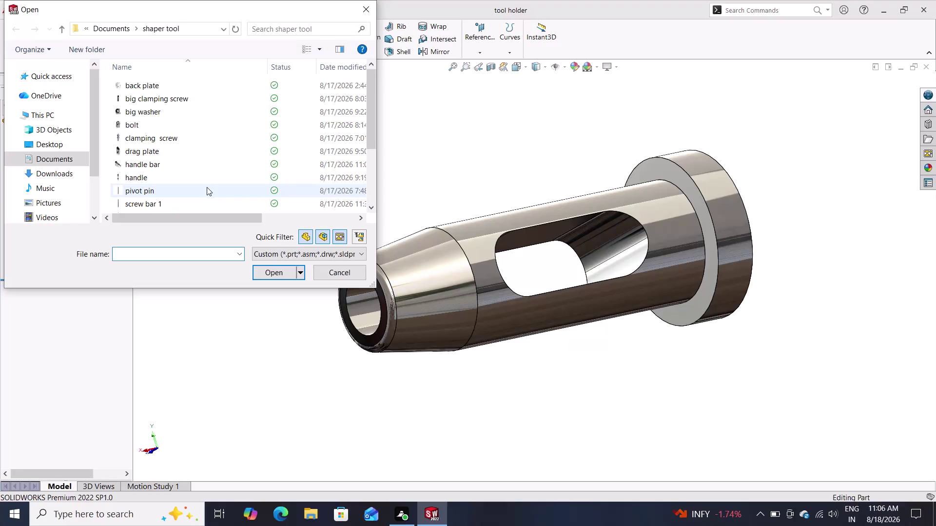
Find 'back plate' in the shaper tool folder and open it.
scroll(down, 3)
scroll(down, 3)
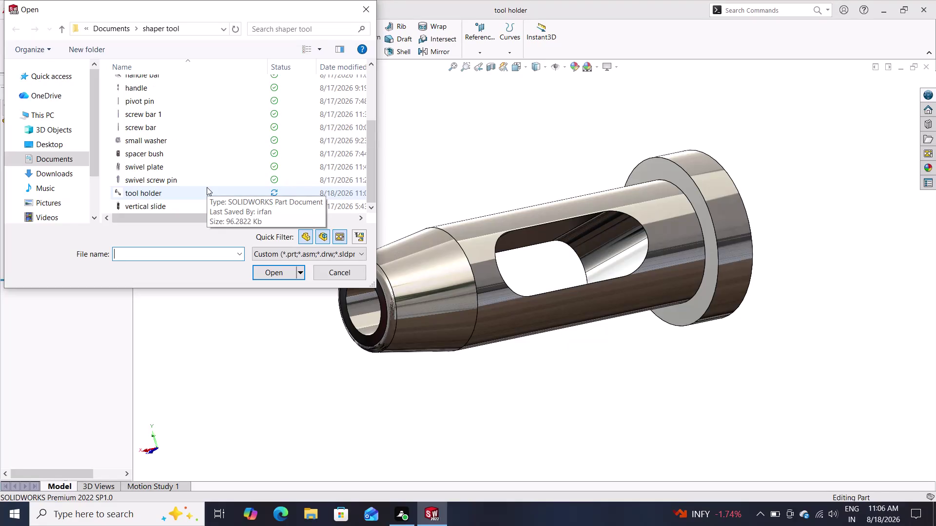
scroll(up, 3)
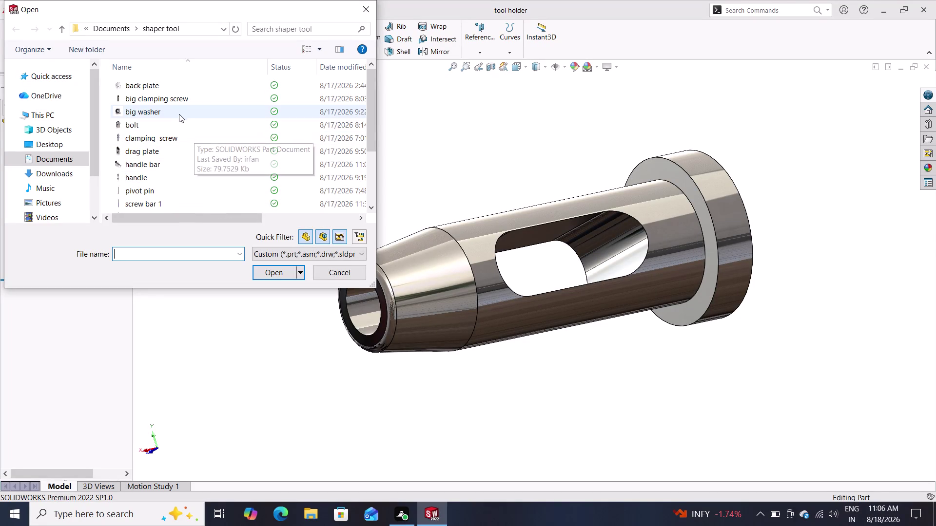
click(171, 87)
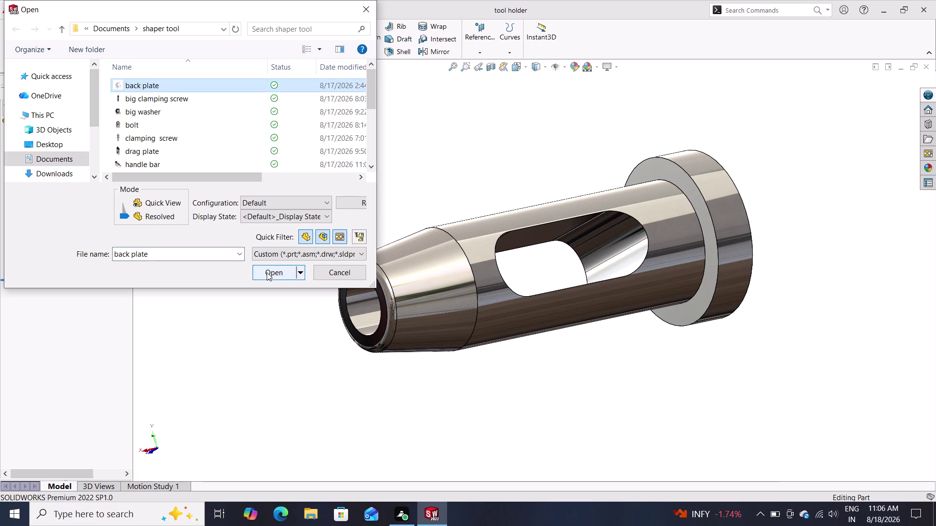
click(268, 272)
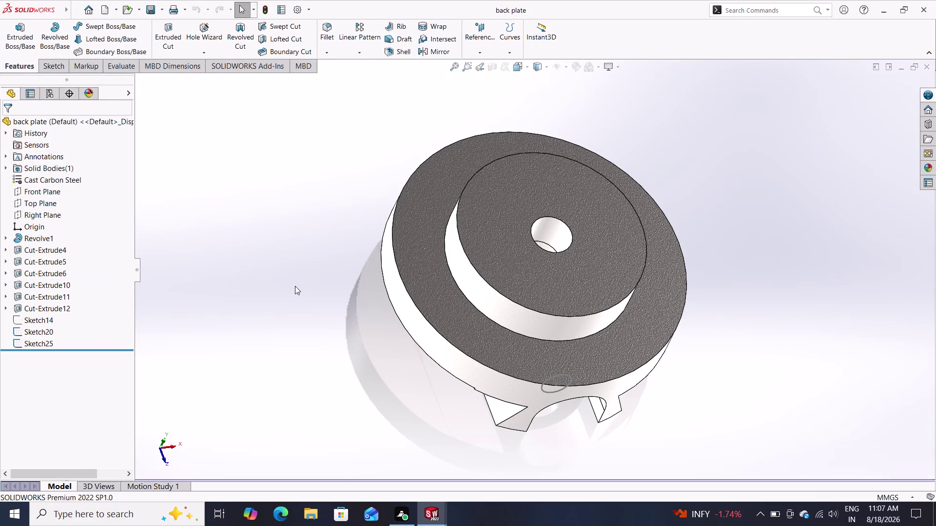
Orbit around the back plate and select Cut-Extrude5's arched face around the hole.
middle_drag(402, 342, 283, 234)
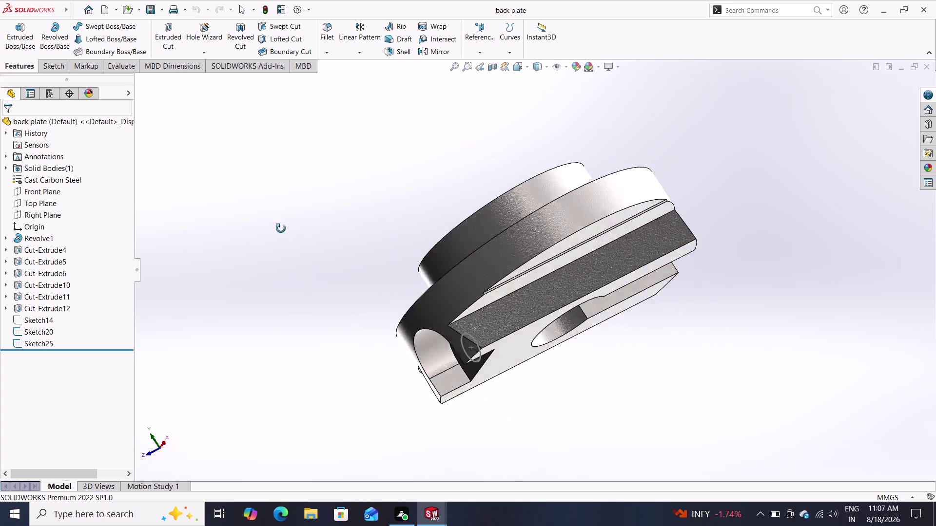
middle_drag(282, 234, 327, 172)
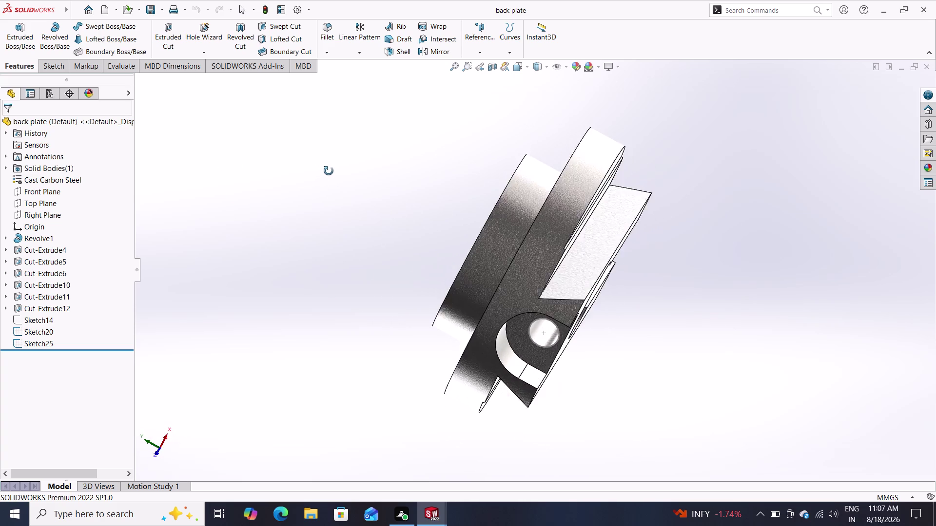
middle_drag(327, 171, 317, 105)
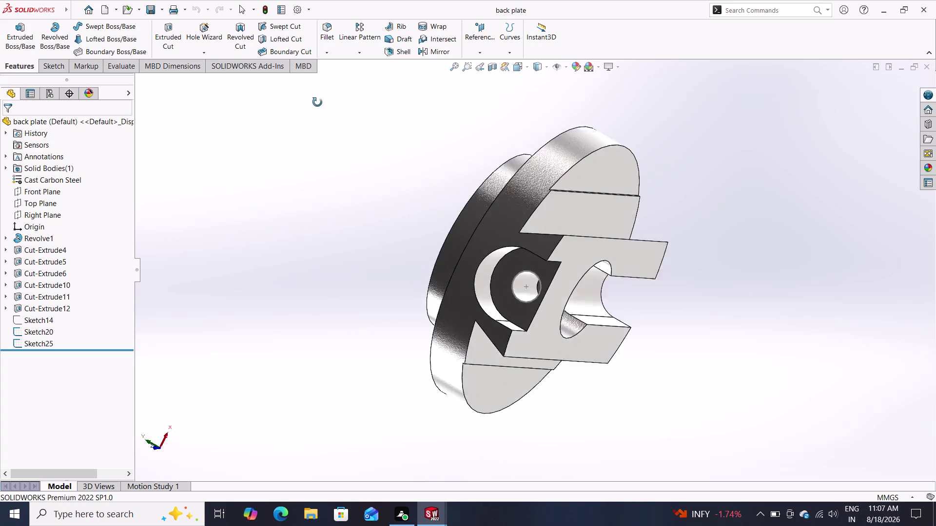
middle_drag(318, 104, 368, 194)
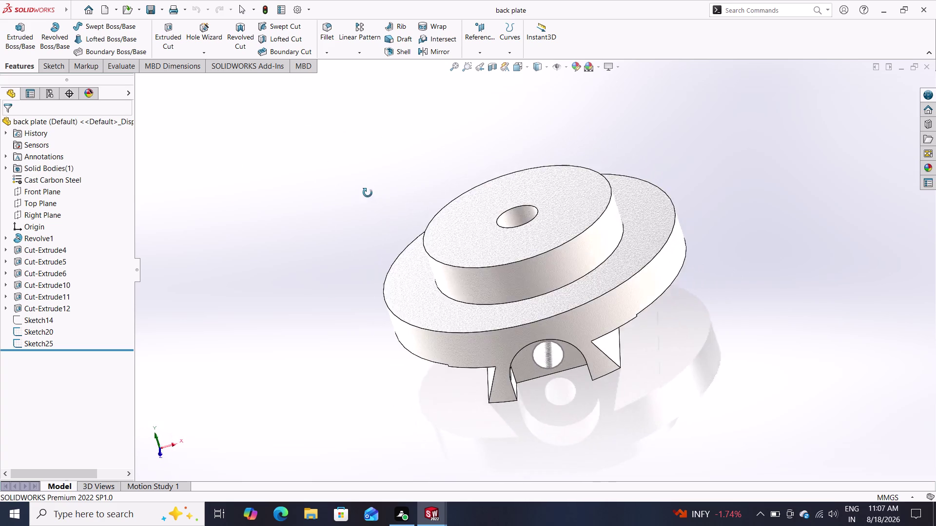
middle_drag(369, 194, 360, 116)
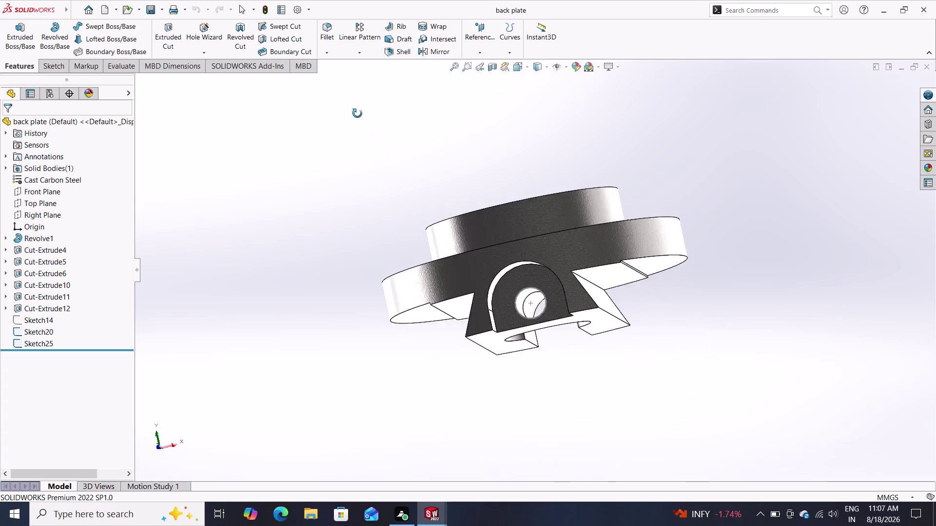
middle_drag(360, 116, 373, 126)
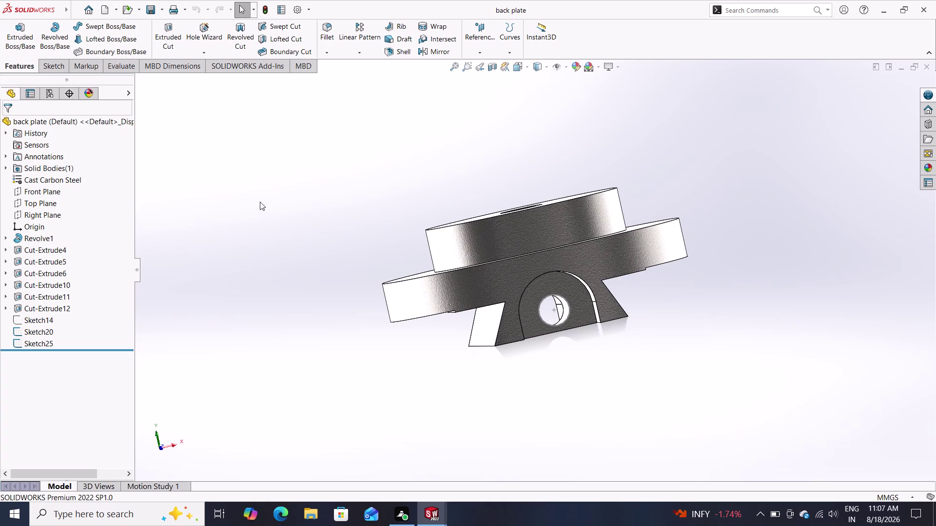
click(533, 325)
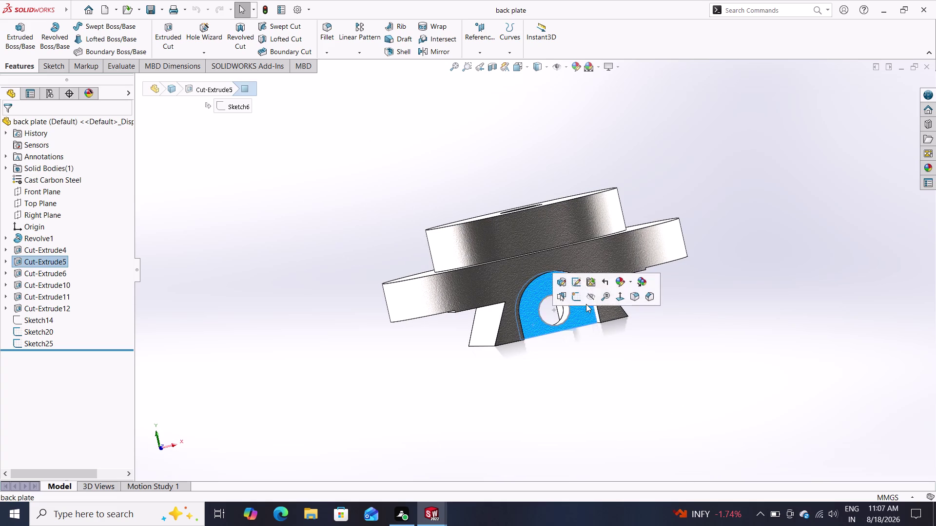
Sketch on the arched face, converting the arch outline and hole circle edges into it.
click(581, 298)
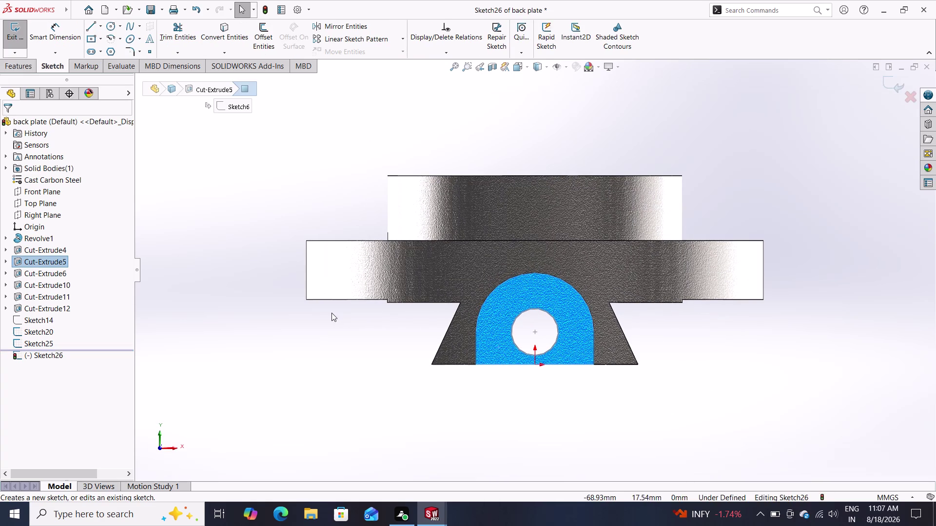
click(224, 35)
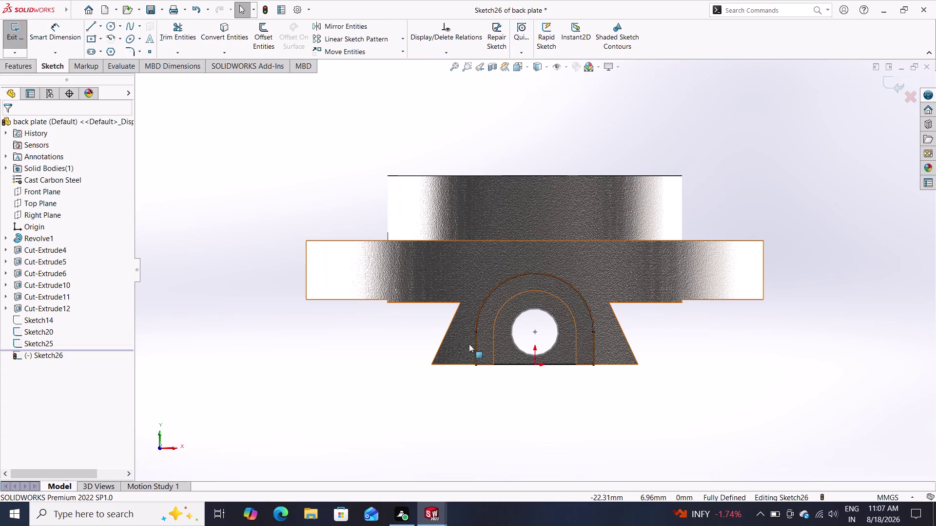
click(556, 321)
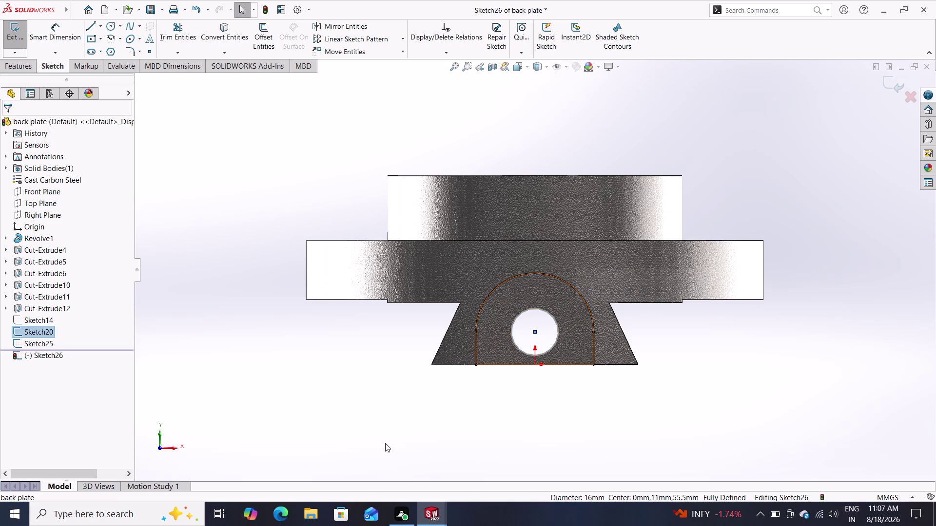
click(223, 26)
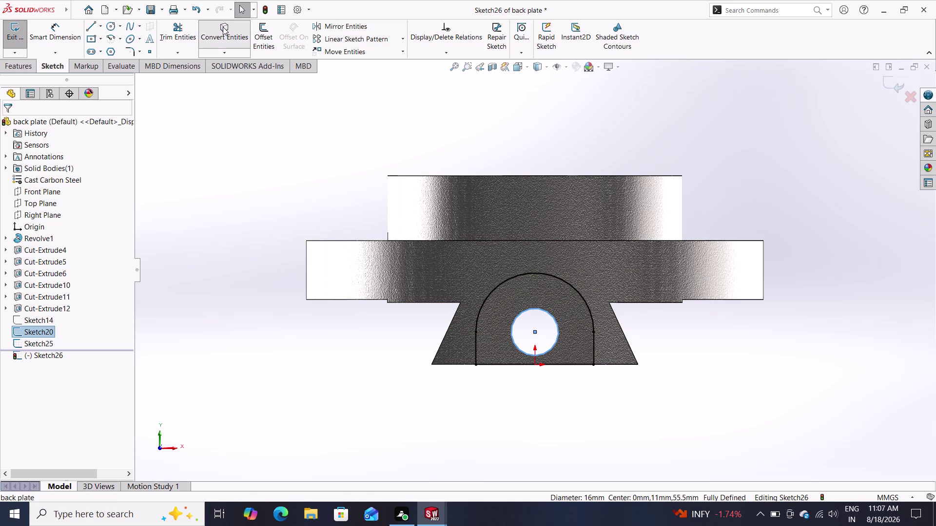
click(226, 55)
click(228, 60)
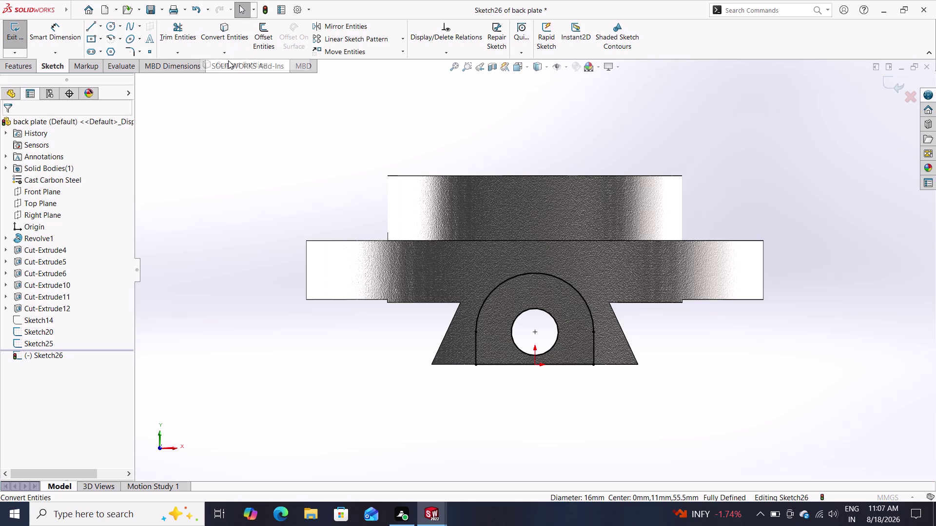
click(514, 318)
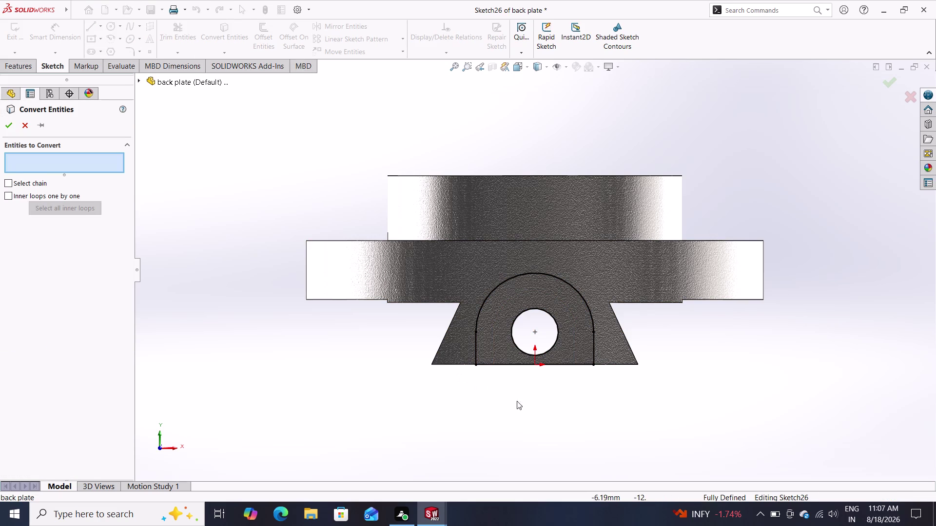
click(4, 124)
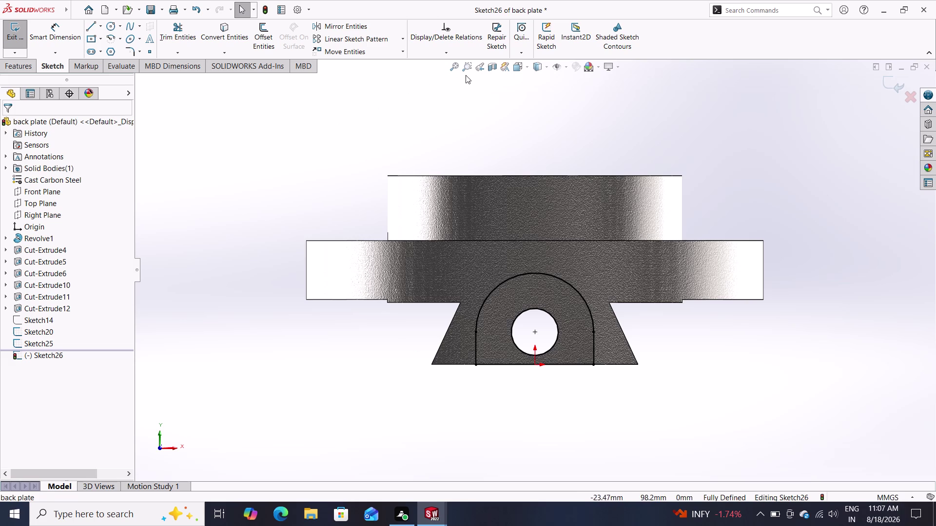
click(5, 66)
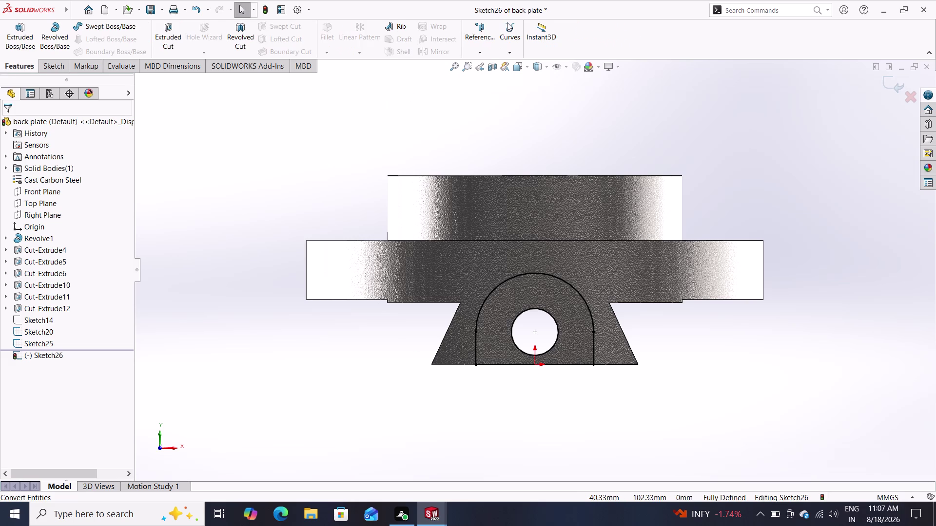
click(512, 53)
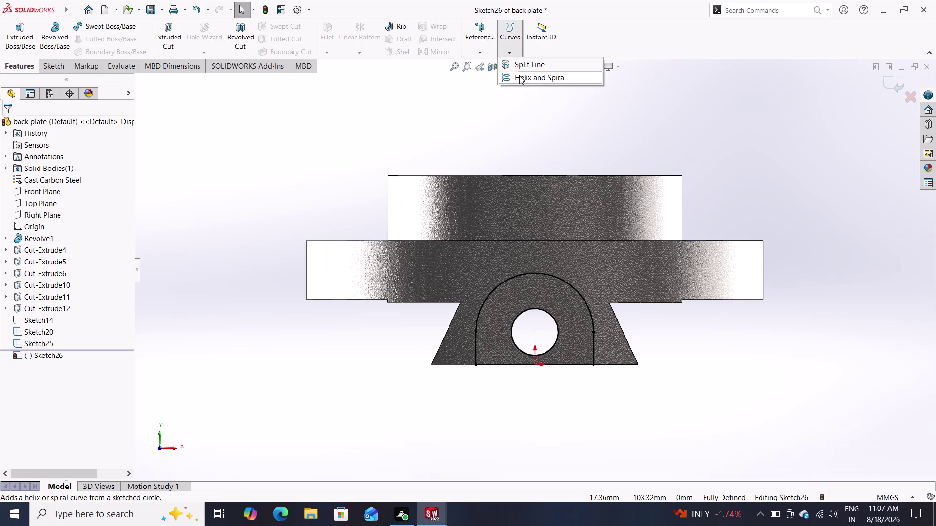
click(520, 84)
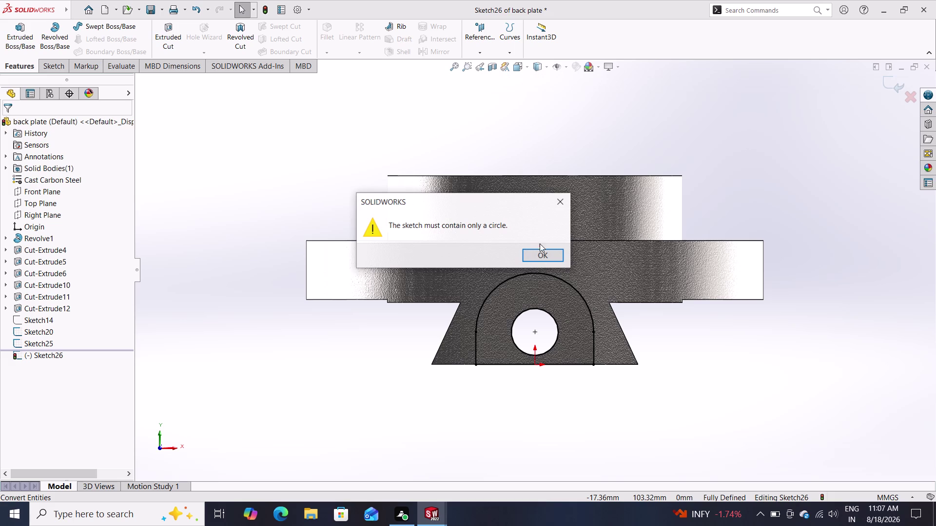
click(538, 254)
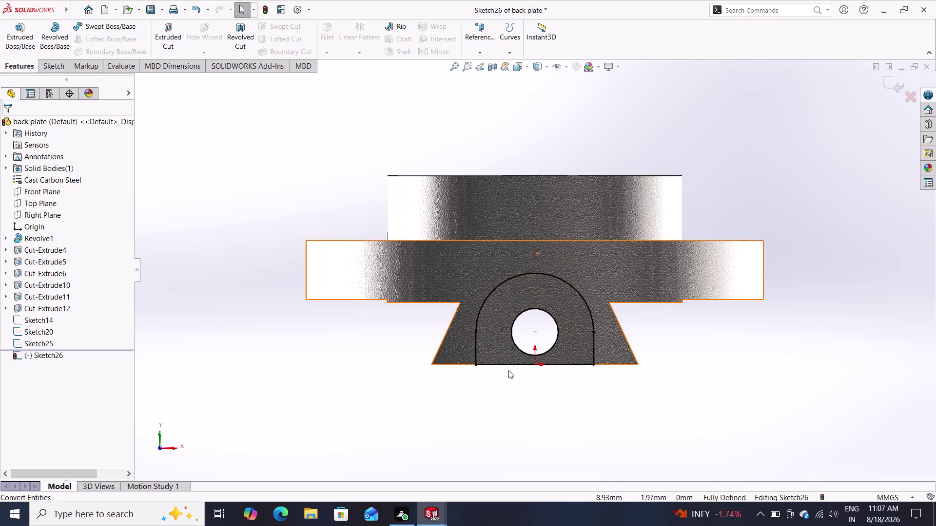
click(476, 355)
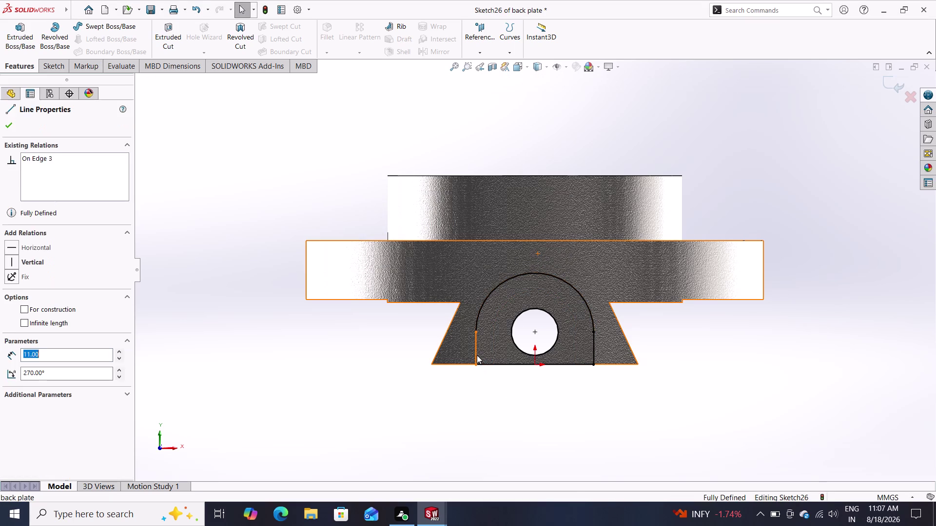
Try deleting the arch curve and side lines from Sketch26, then zoom the plate to fit.
key(Delete)
click(475, 318)
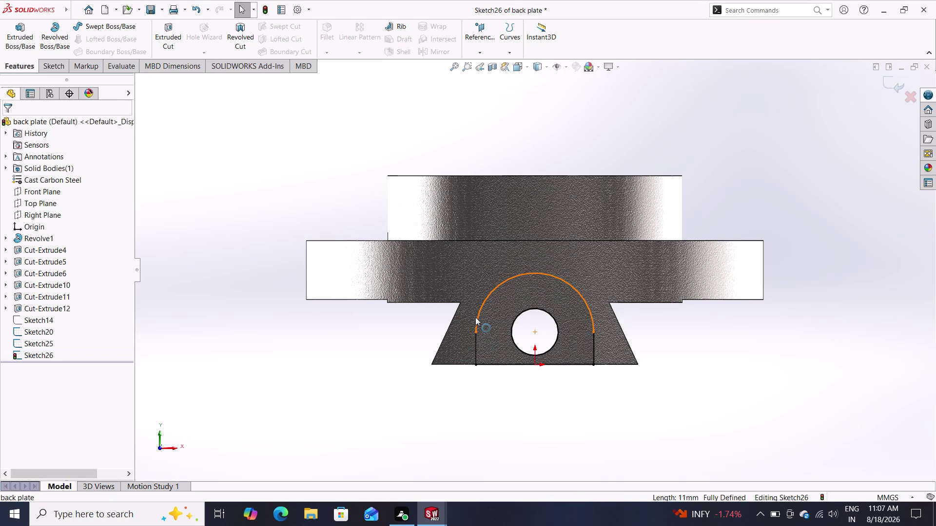
key(Delete)
click(477, 344)
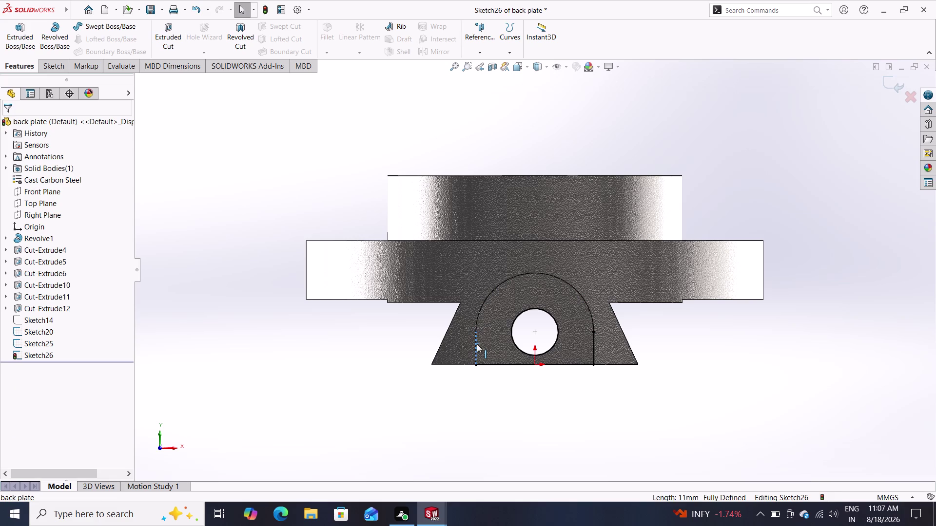
key(Delete)
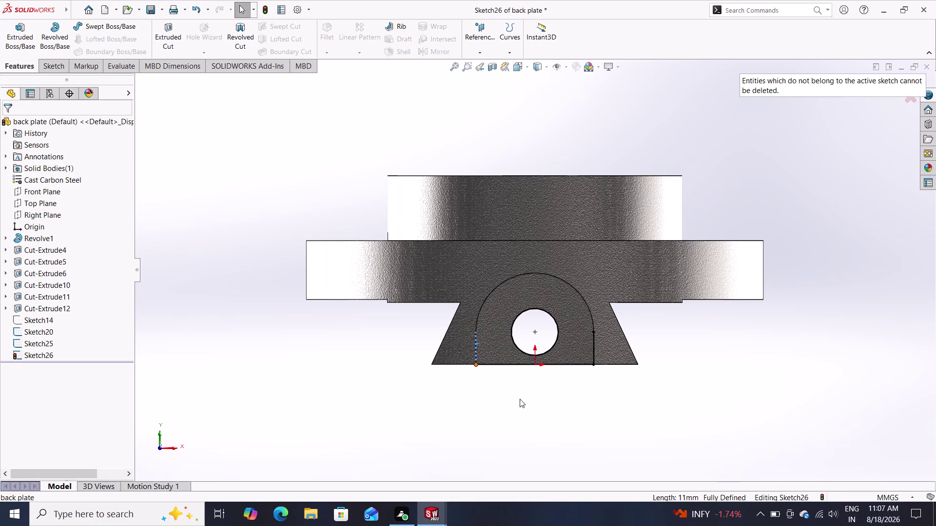
click(521, 399)
key(Escape)
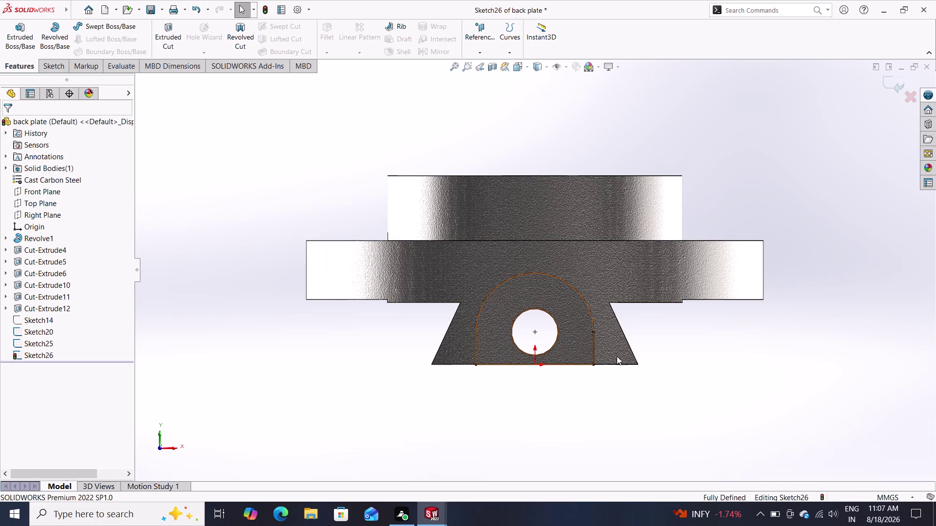
click(592, 348)
key(Delete)
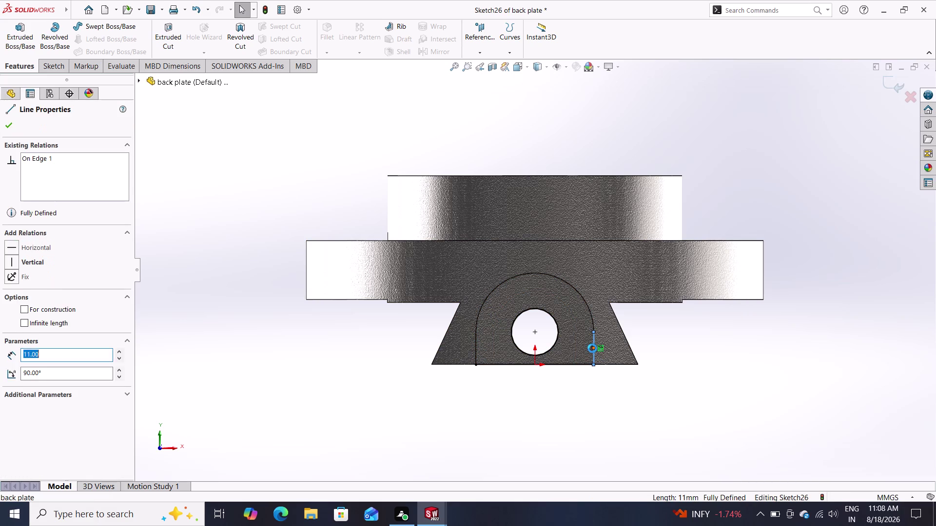
click(509, 363)
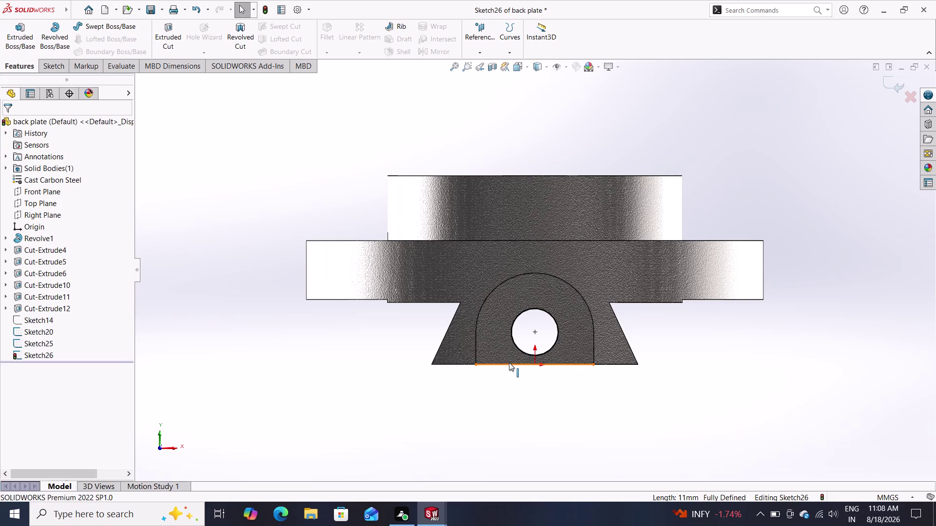
key(Delete)
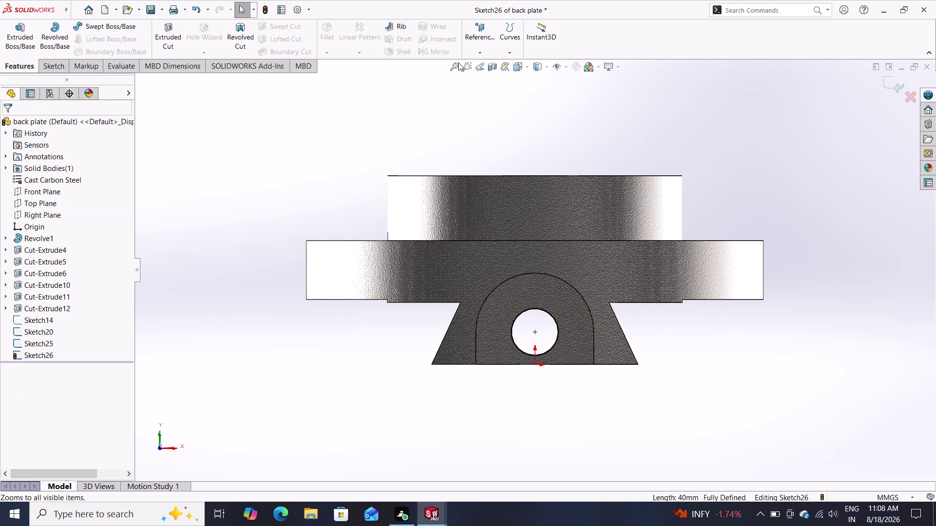
click(476, 55)
Start a helix on Sketch26's circle, defined by height and pitch.
click(504, 53)
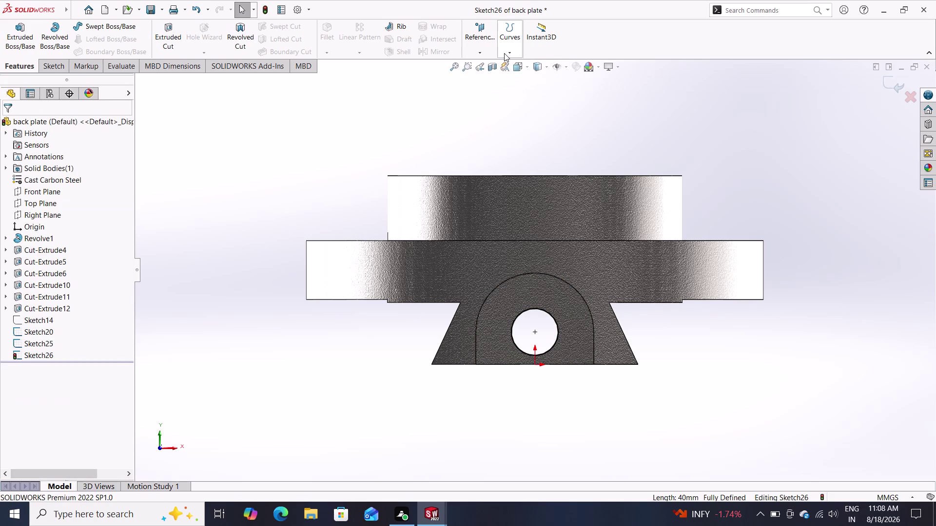
click(505, 53)
click(510, 76)
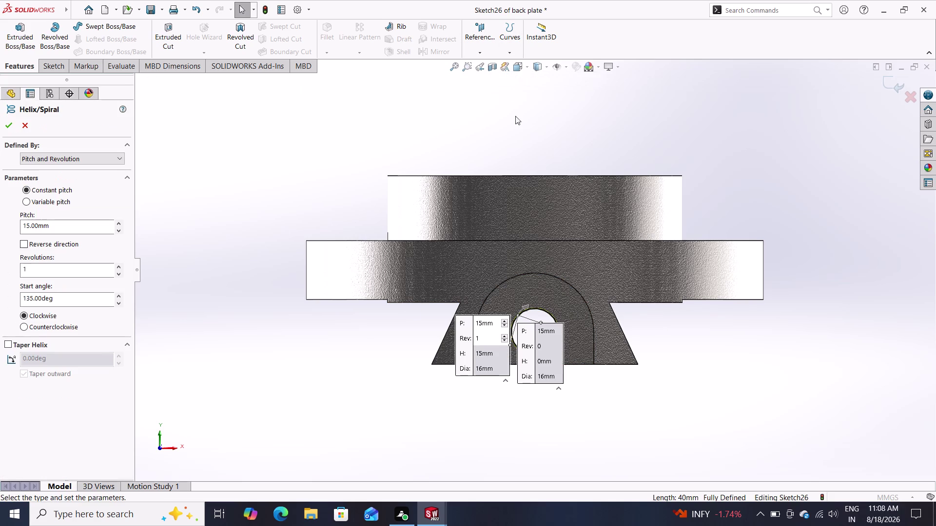
middle_drag(651, 392, 571, 348)
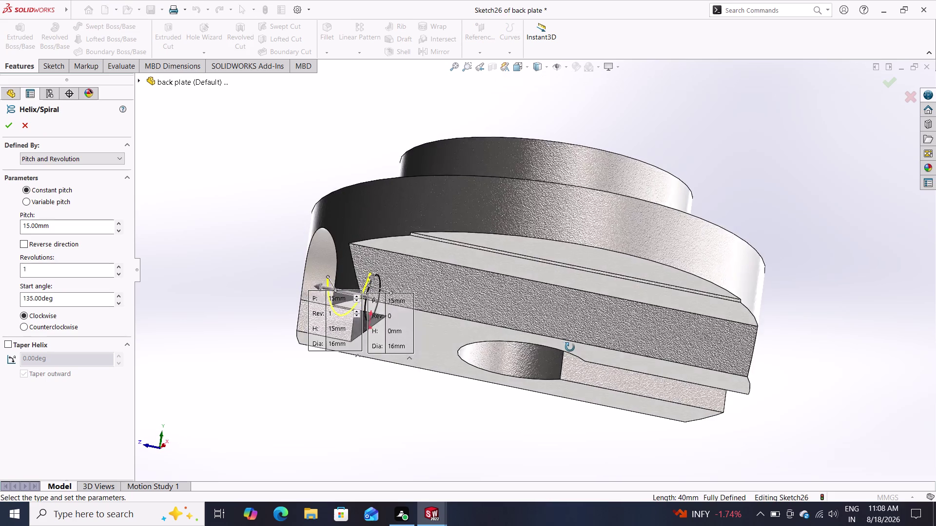
middle_drag(570, 347, 595, 359)
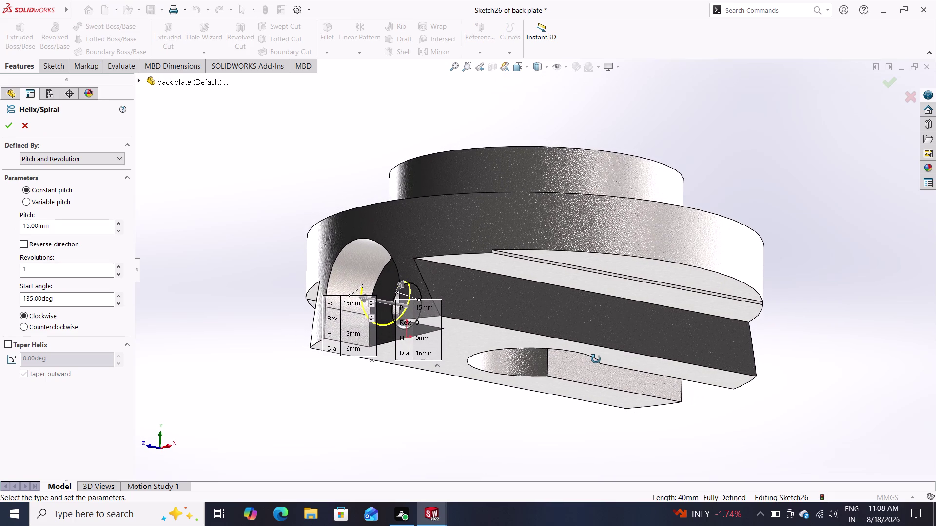
middle_drag(595, 359, 602, 390)
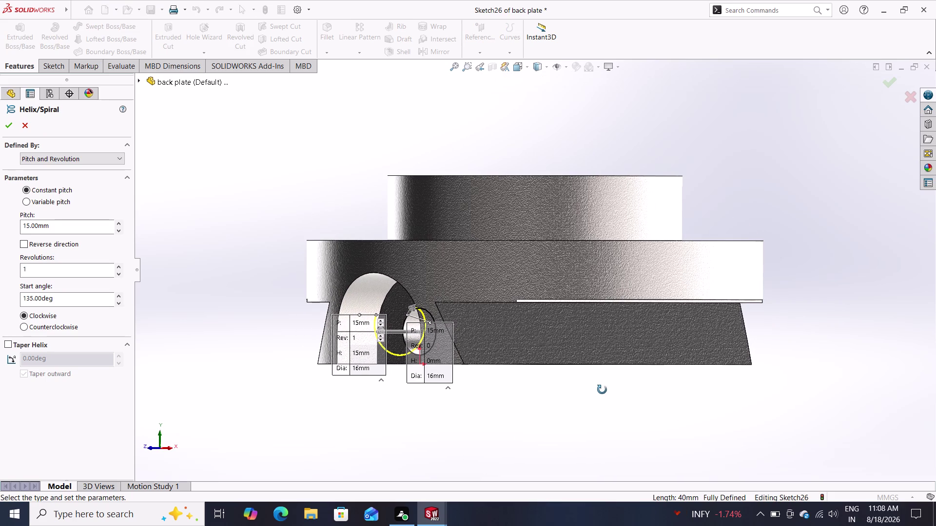
middle_drag(602, 389, 589, 385)
click(65, 156)
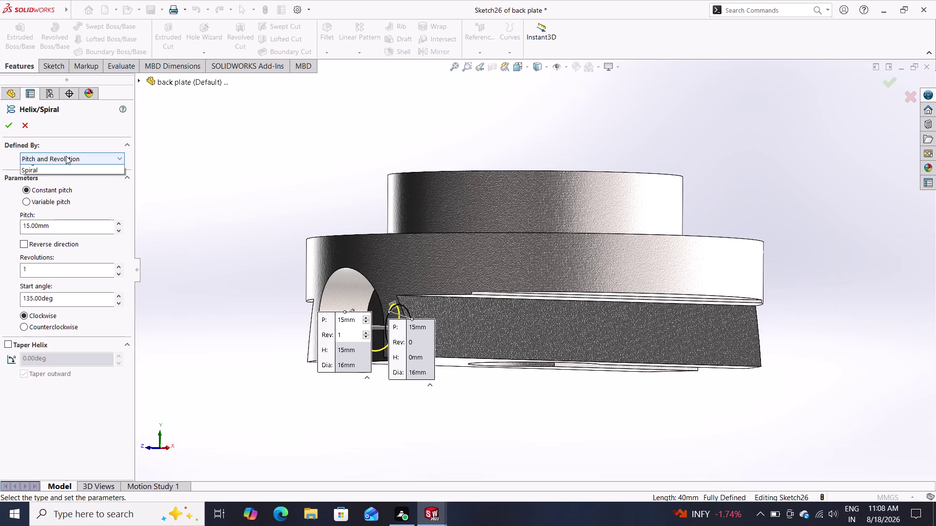
click(61, 183)
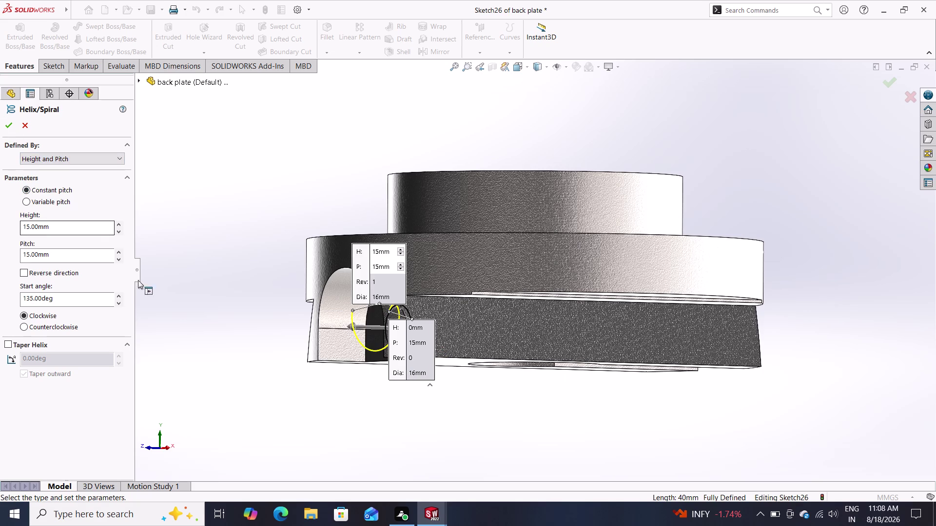
Drag the helix handle to reverse the helix so it runs into the slot.
middle_drag(153, 290, 129, 250)
middle_drag(193, 312, 183, 268)
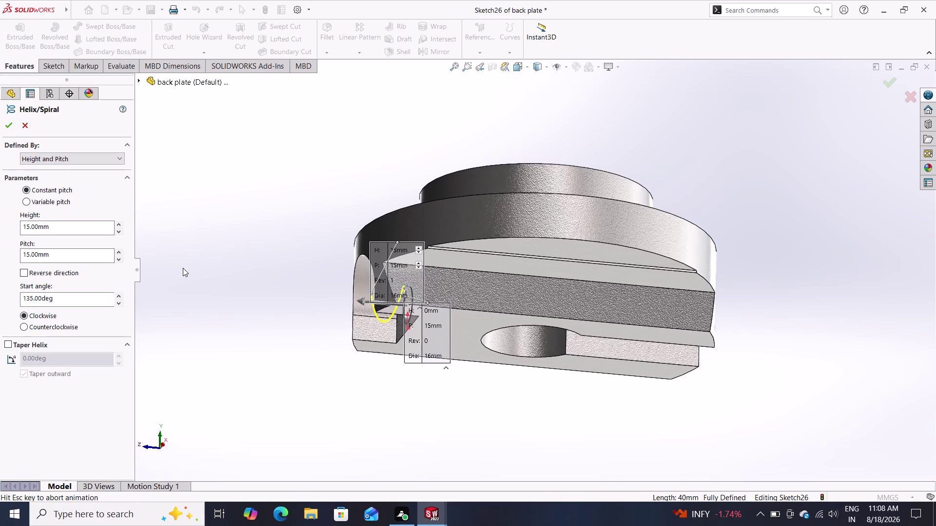
middle_drag(183, 268, 182, 269)
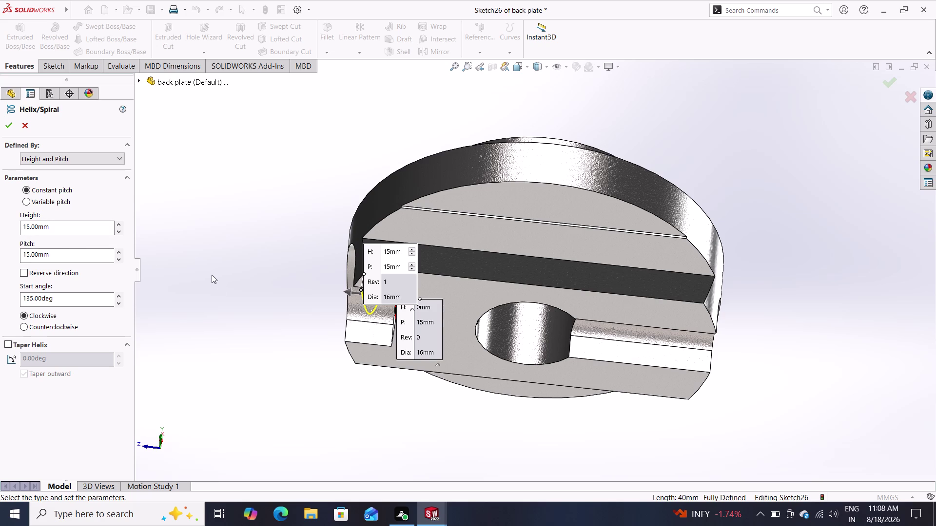
middle_drag(222, 285, 293, 324)
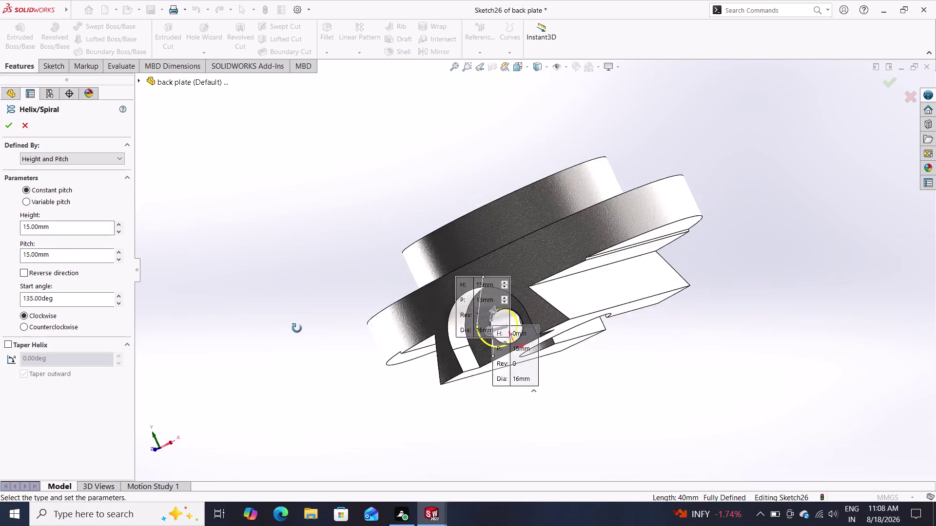
middle_drag(293, 324, 252, 316)
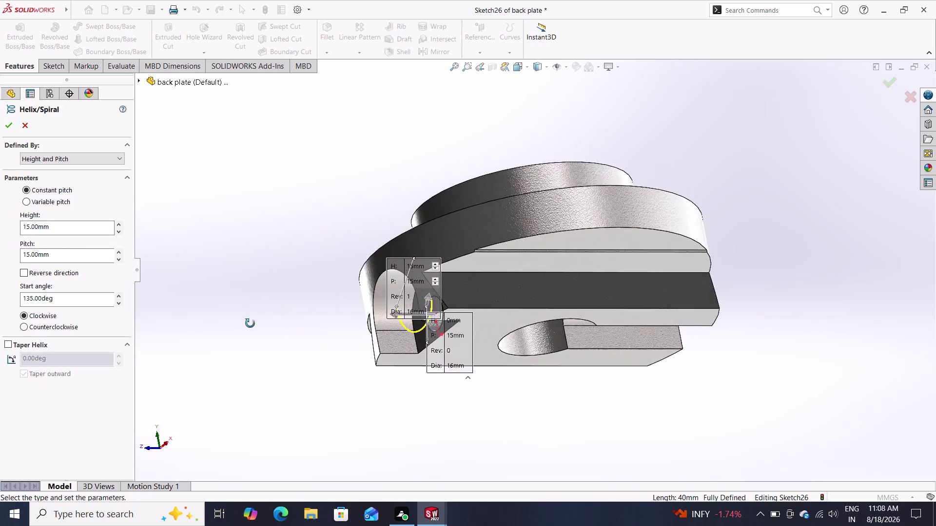
middle_drag(252, 315, 343, 335)
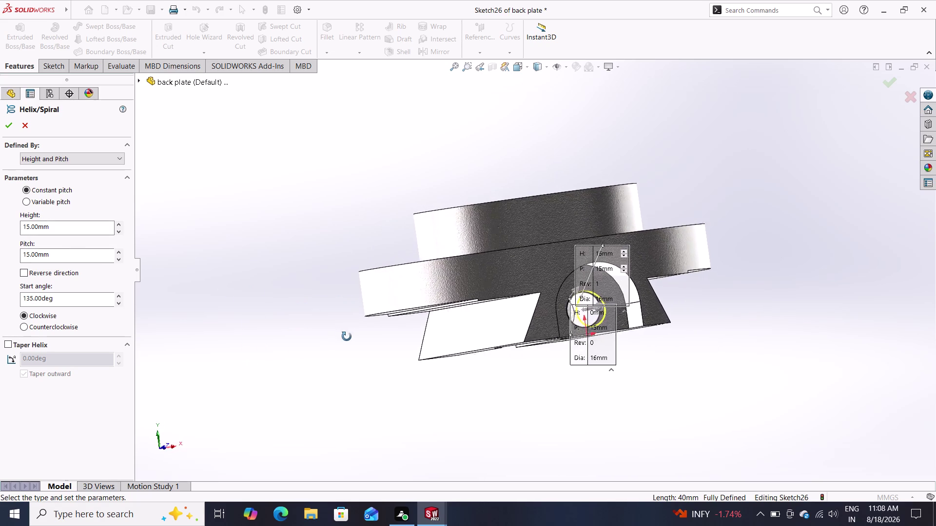
middle_drag(343, 335, 299, 359)
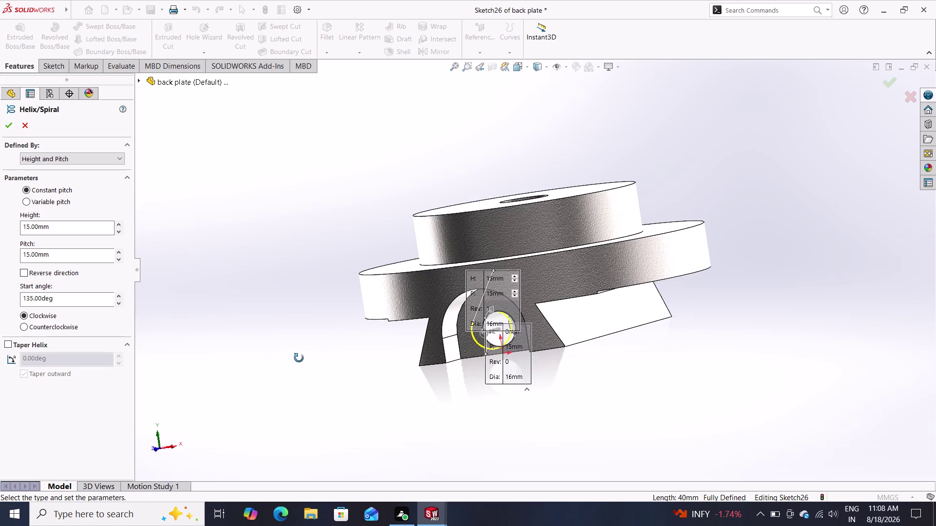
middle_drag(298, 359, 299, 358)
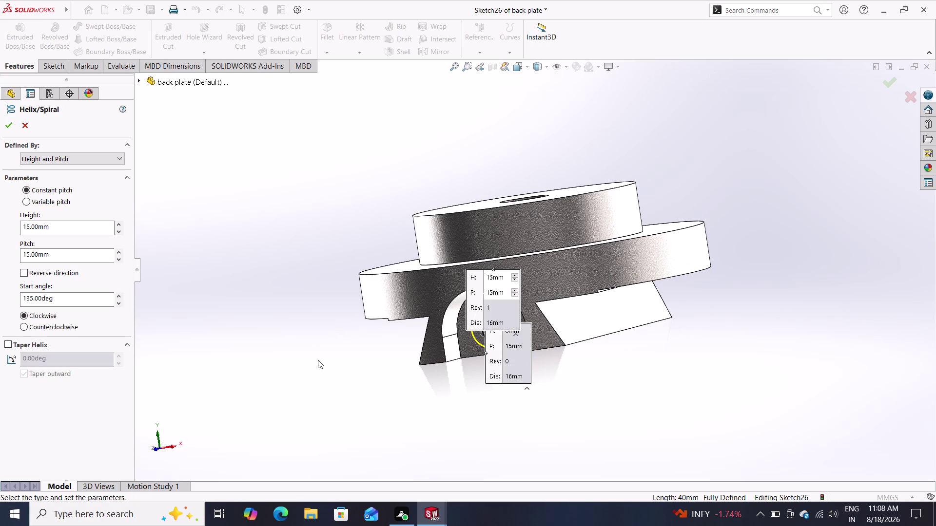
middle_drag(395, 385, 337, 373)
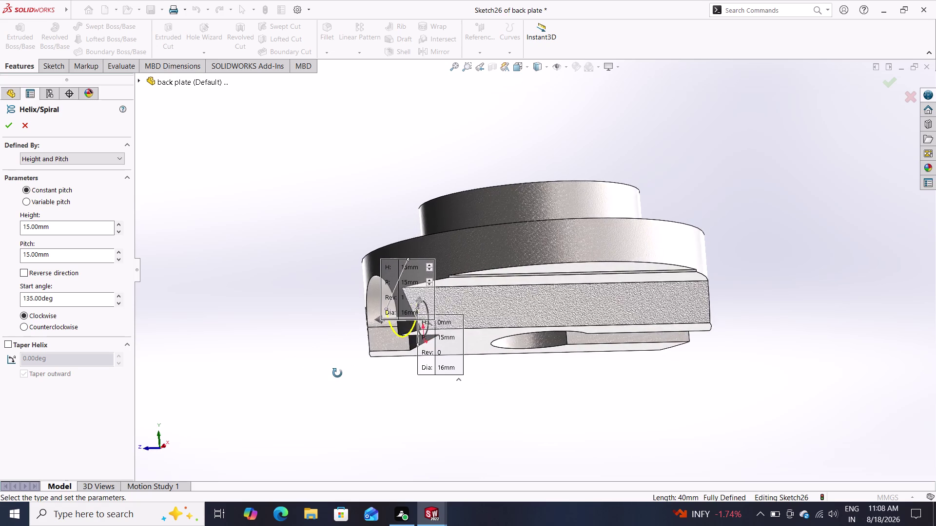
middle_drag(338, 373, 339, 374)
click(378, 323)
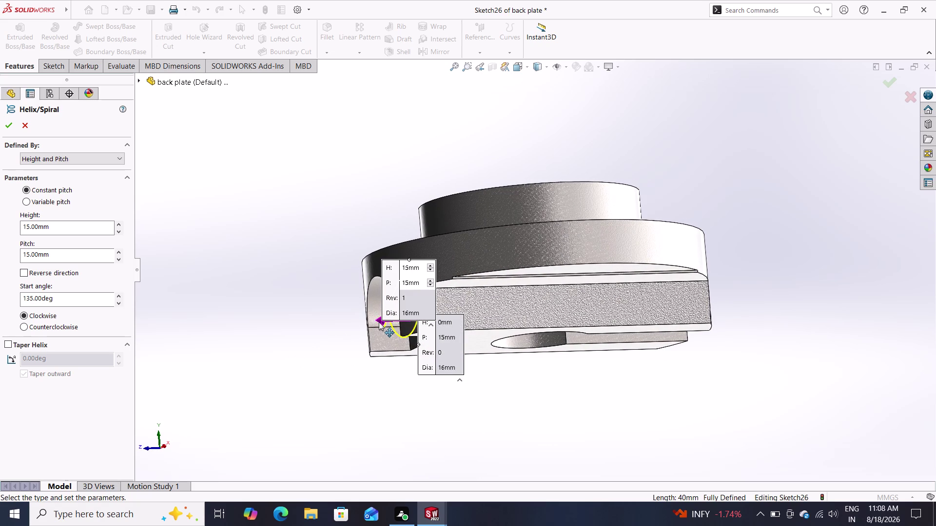
click(367, 322)
drag(367, 322, 443, 332)
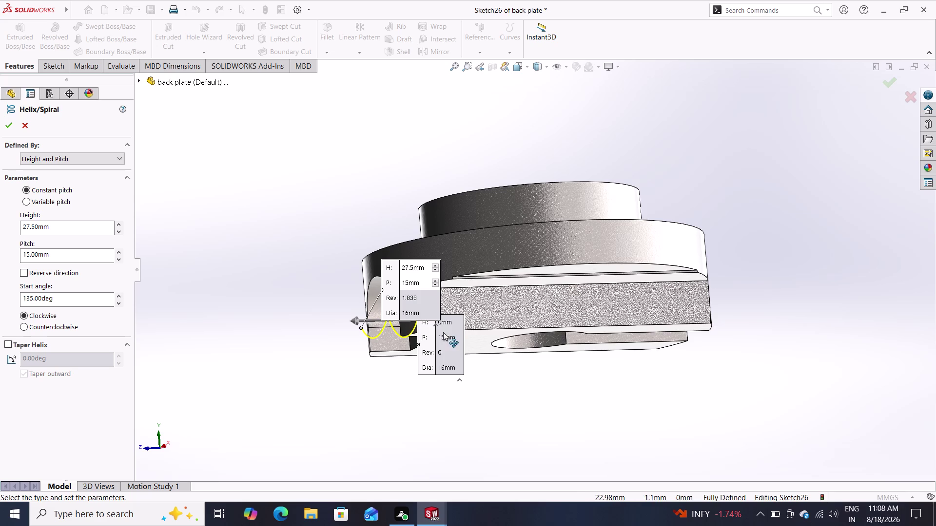
drag(443, 333, 419, 335)
drag(352, 320, 531, 323)
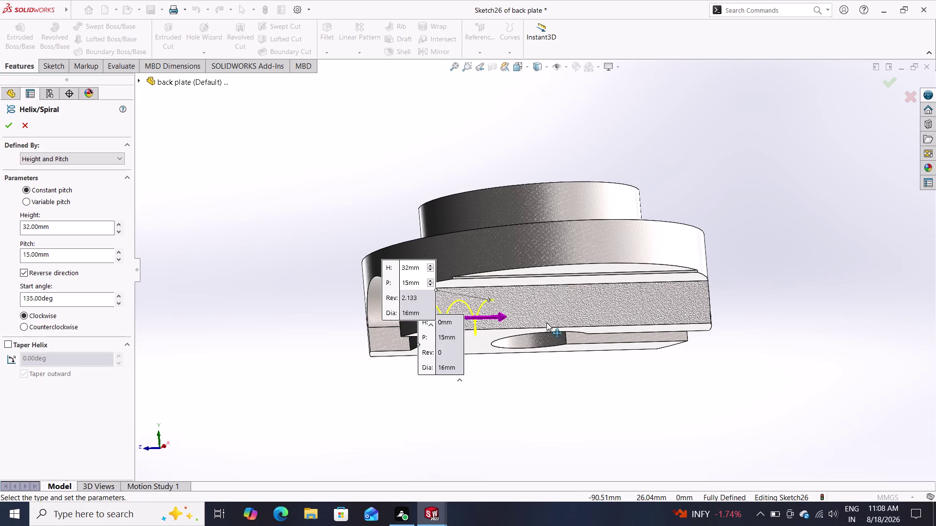
drag(531, 324, 550, 323)
click(493, 433)
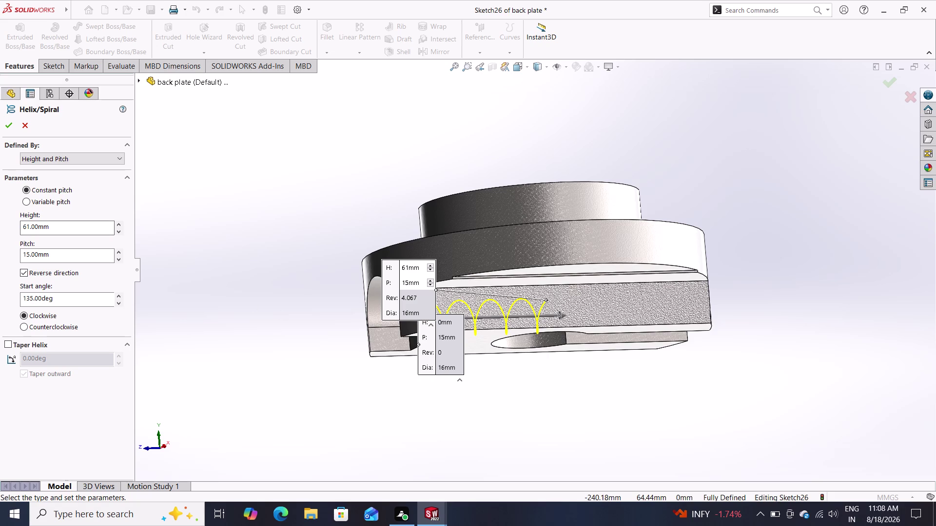
Set pitch 4 mm, height 55.5 mm, start angle 0°, counterclockwise, and confirm the helix.
drag(62, 250, 0, 258)
key(4)
key(Return)
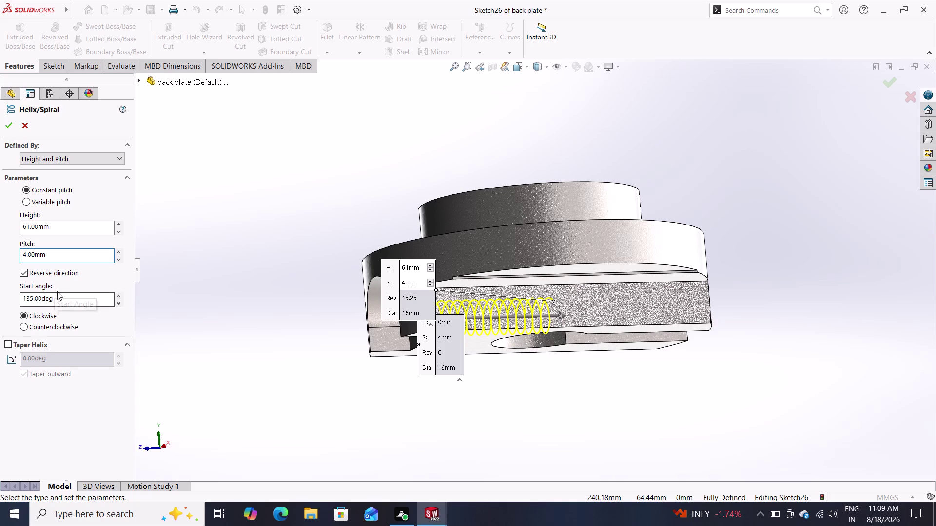
drag(59, 226, 45, 226)
drag(44, 226, 0, 228)
text(55.5)
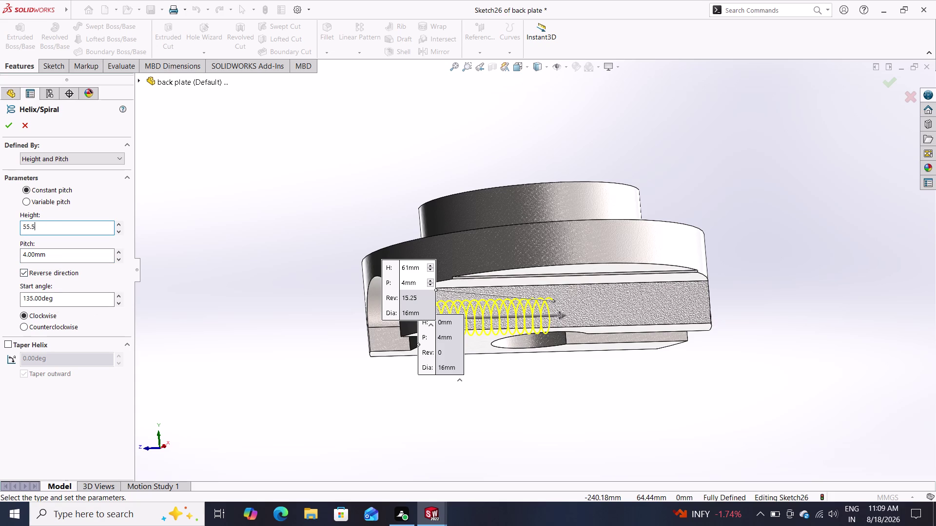
text(0)
key(Return)
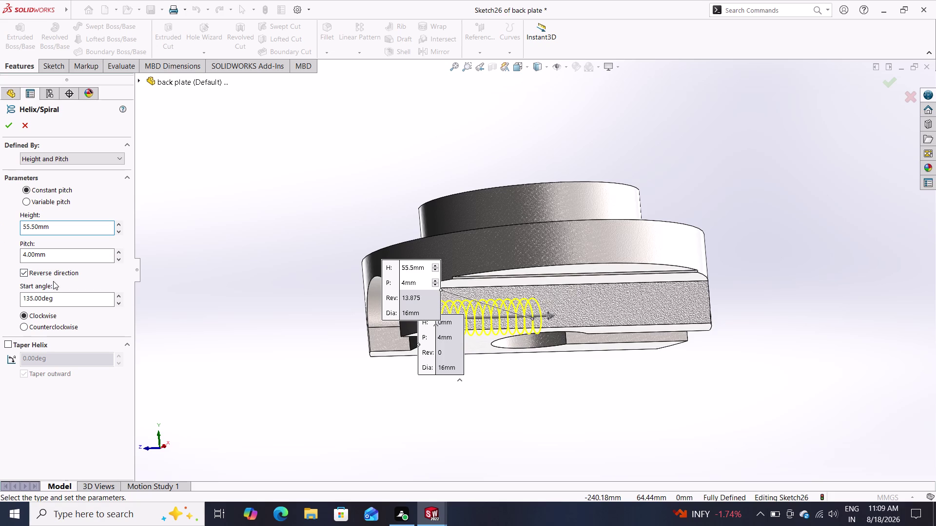
drag(62, 302, 0, 302)
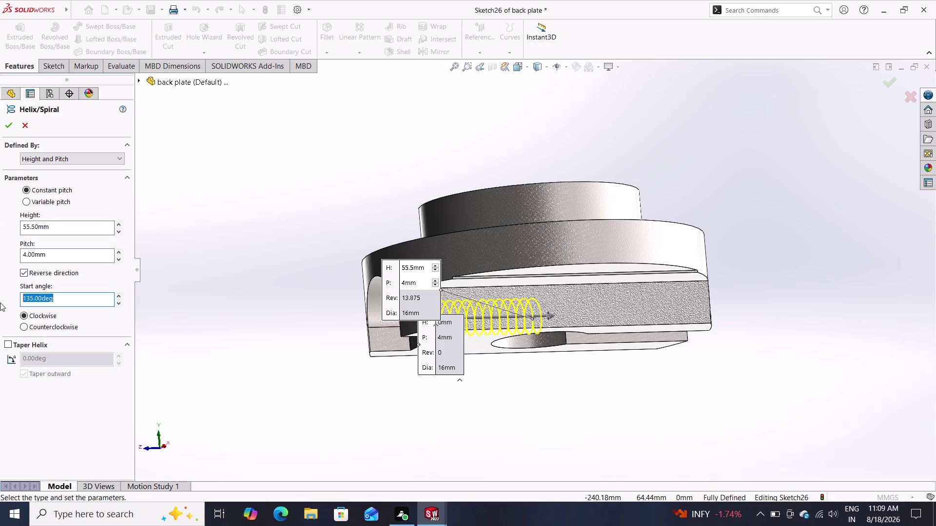
key(0)
key(Return)
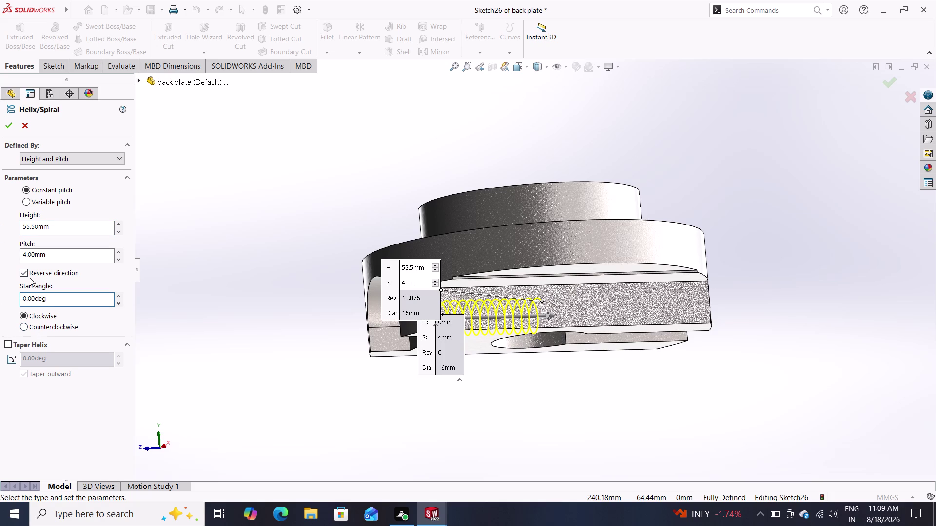
click(34, 327)
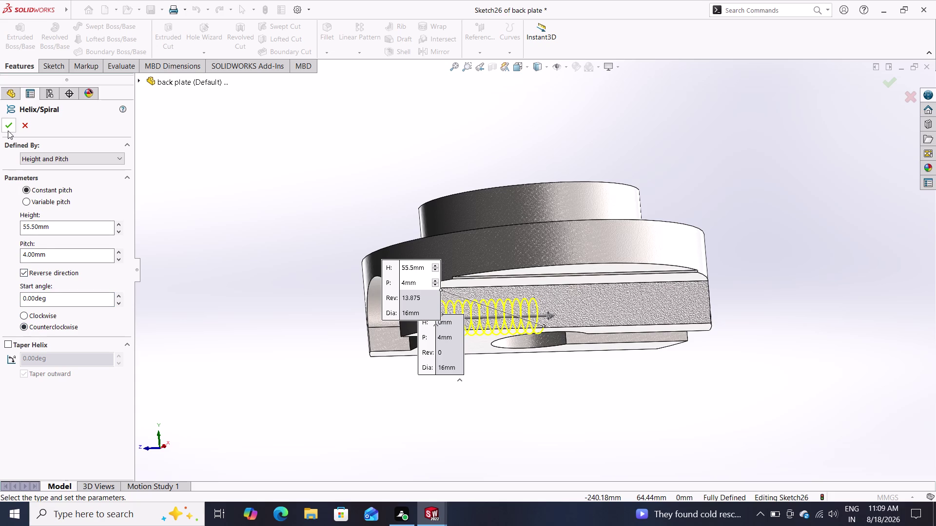
click(8, 131)
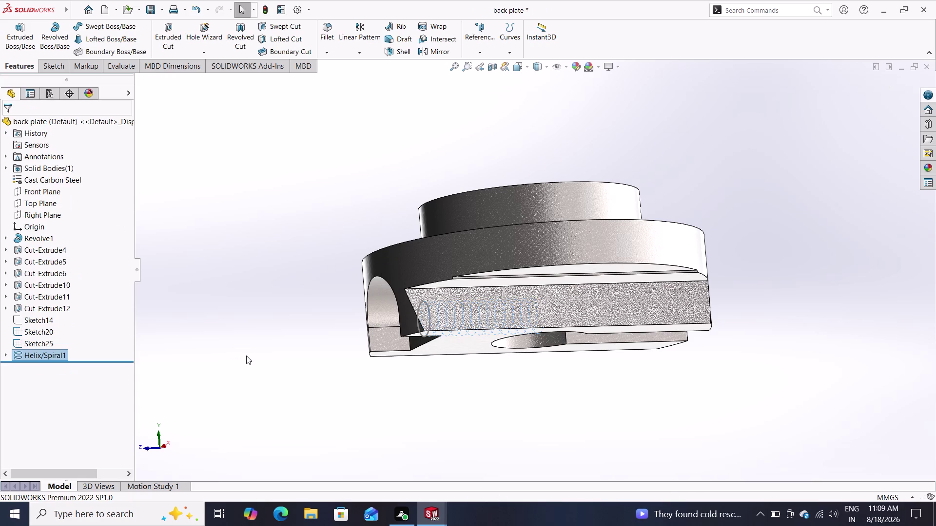
middle_drag(318, 386, 286, 333)
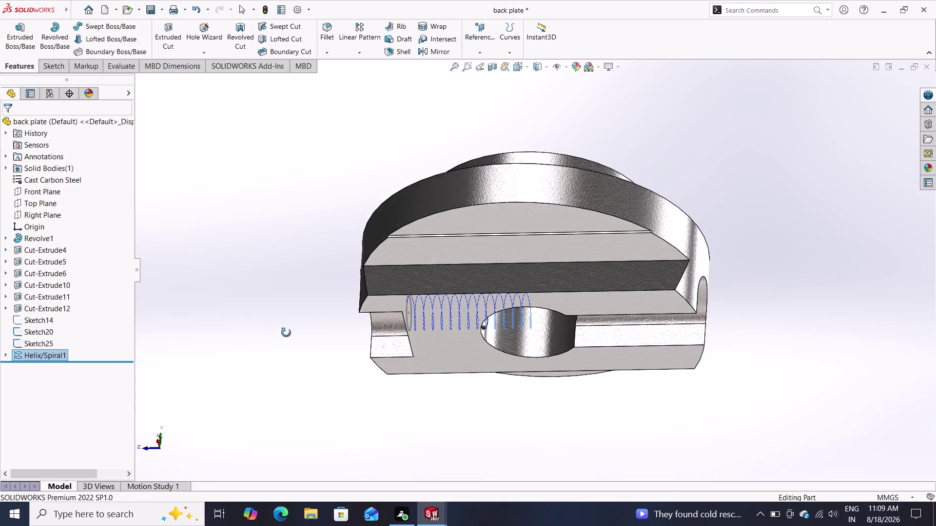
middle_drag(286, 333, 312, 318)
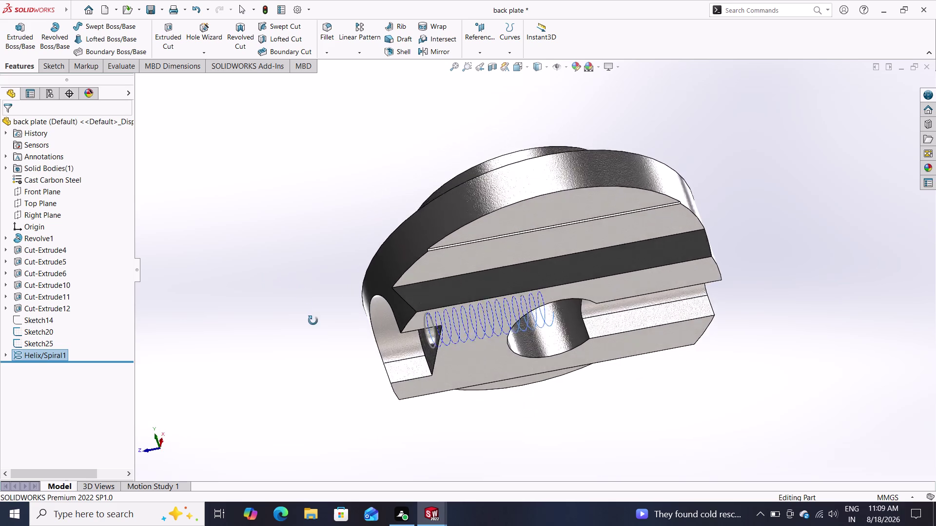
middle_drag(312, 318, 328, 326)
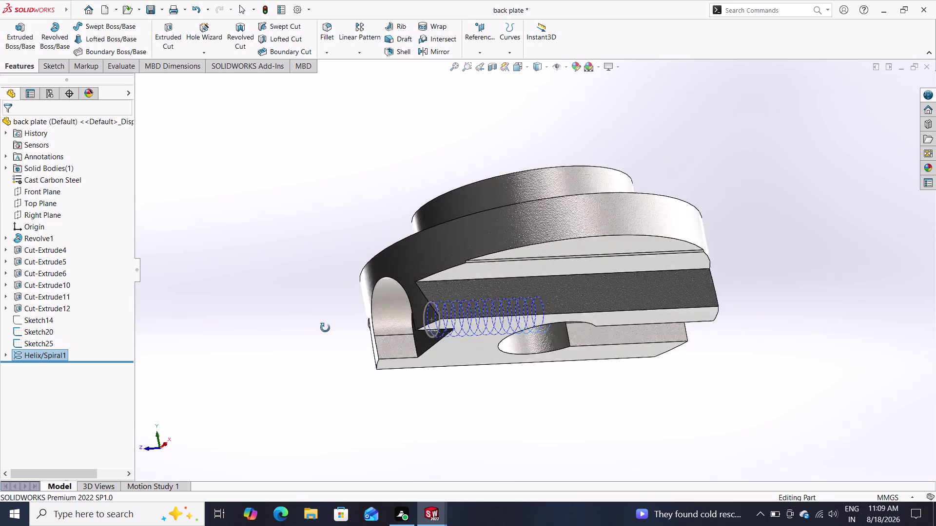
middle_drag(328, 326, 258, 199)
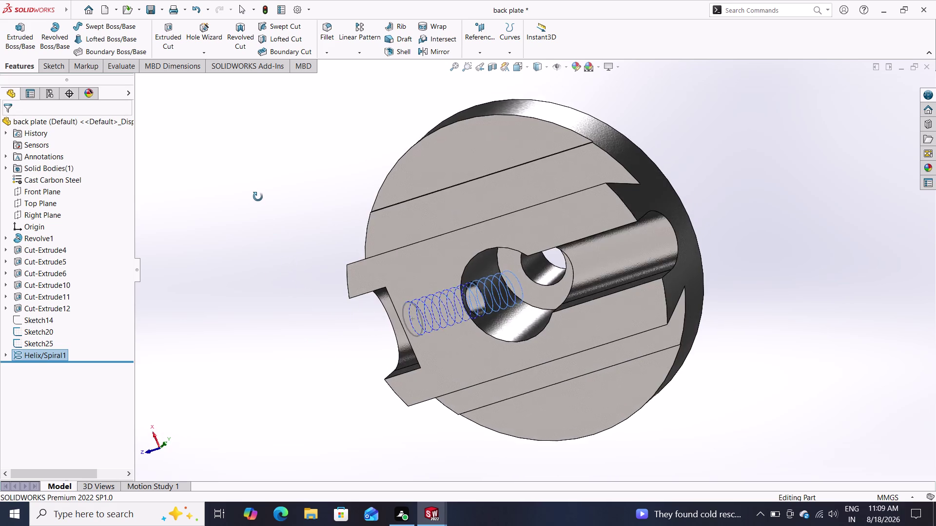
middle_drag(259, 198, 401, 231)
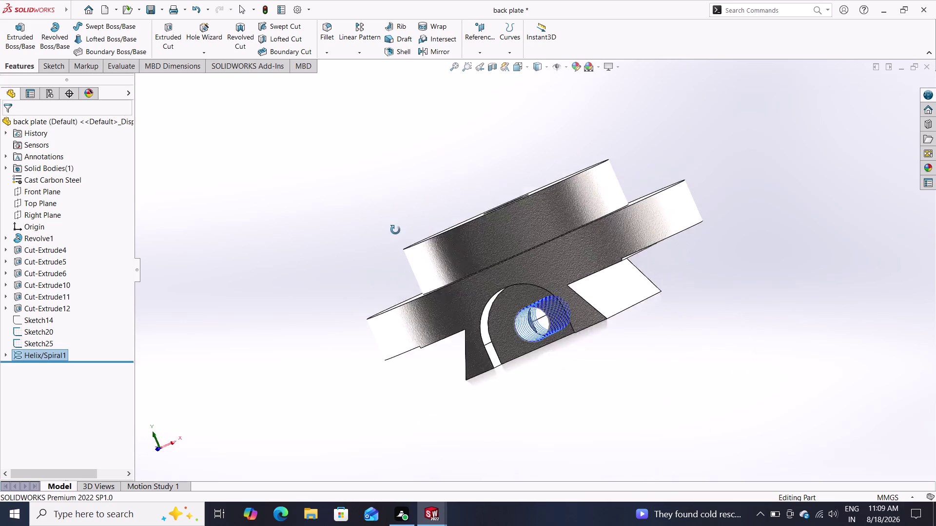
middle_drag(401, 231, 290, 167)
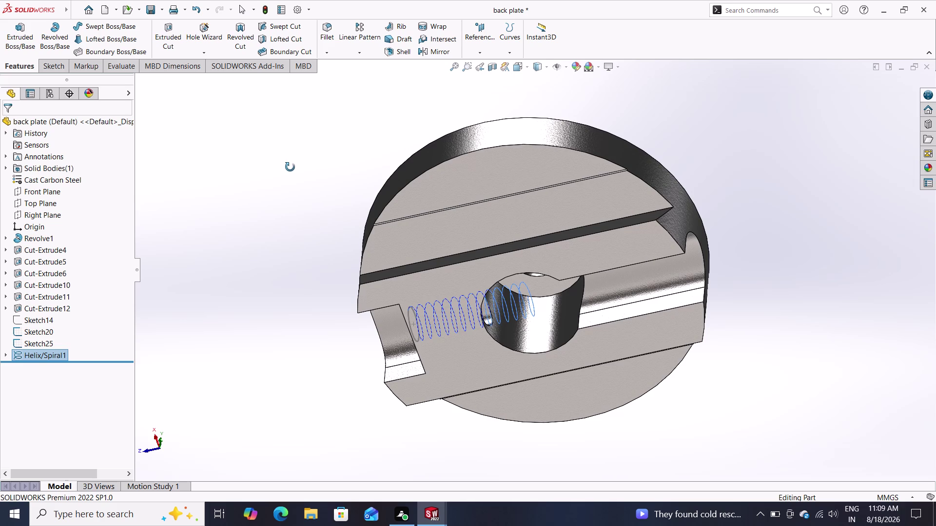
middle_drag(290, 167, 289, 167)
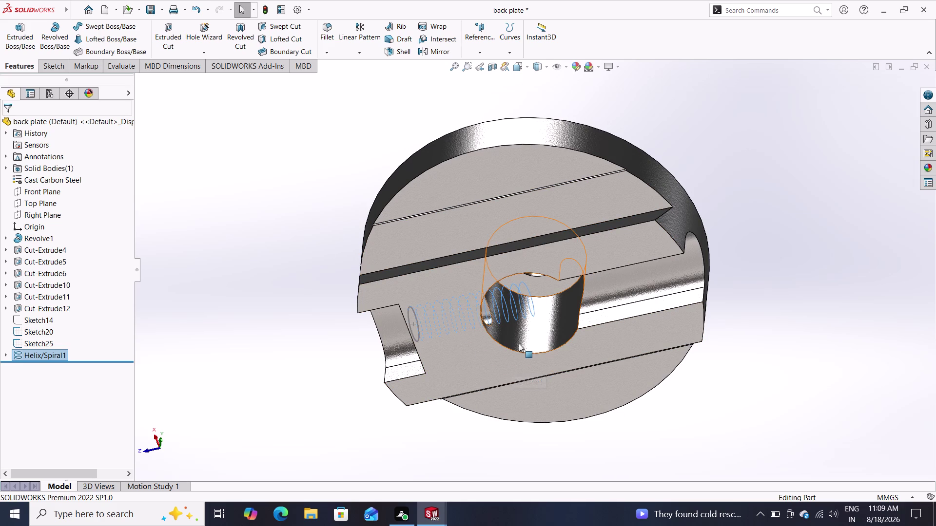
click(504, 367)
Start a sketch on the plate face and draw a center rectangle left of the hole.
click(552, 335)
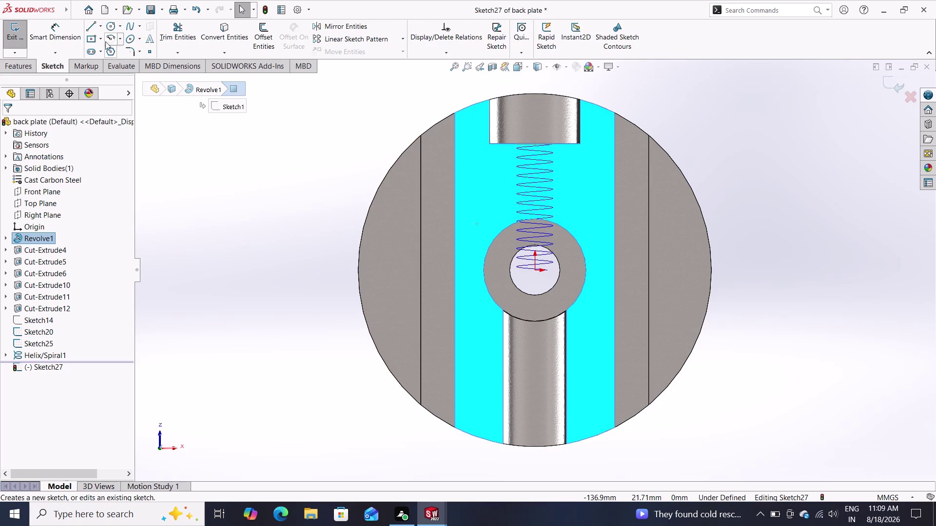
click(90, 36)
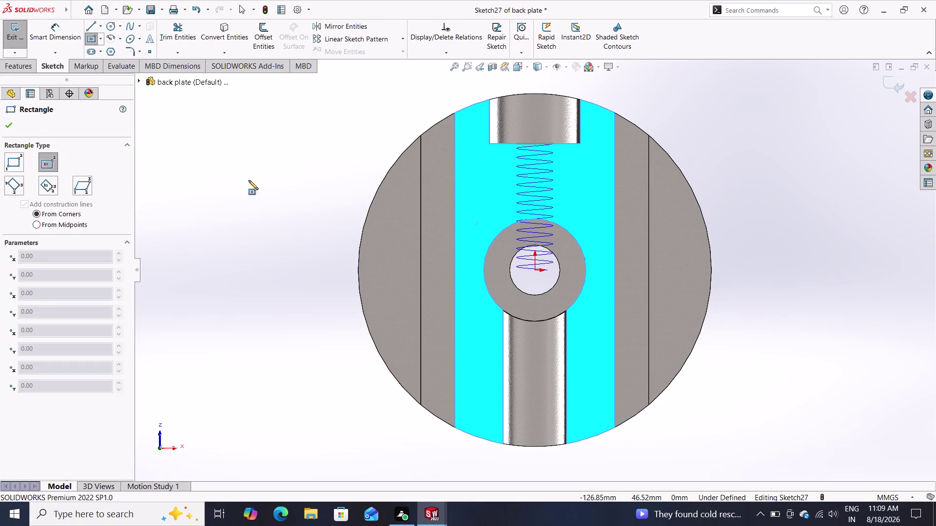
click(469, 275)
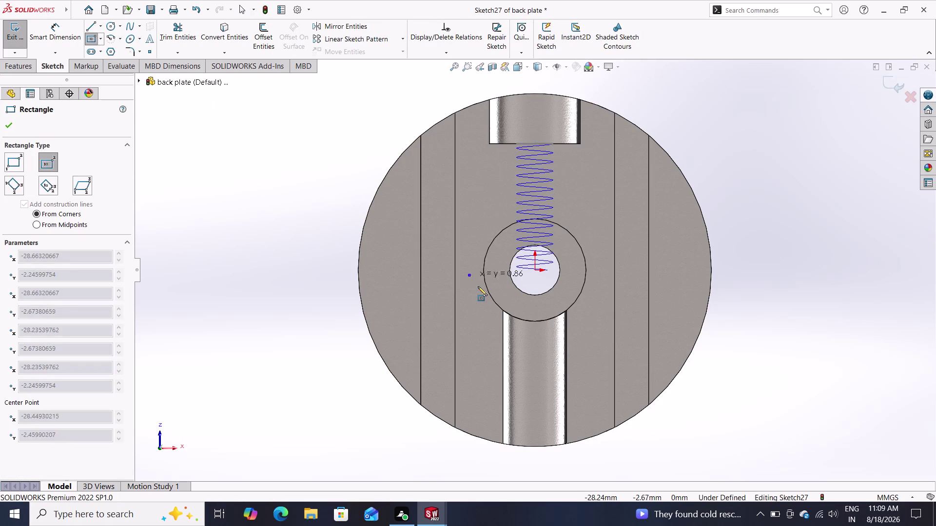
click(479, 287)
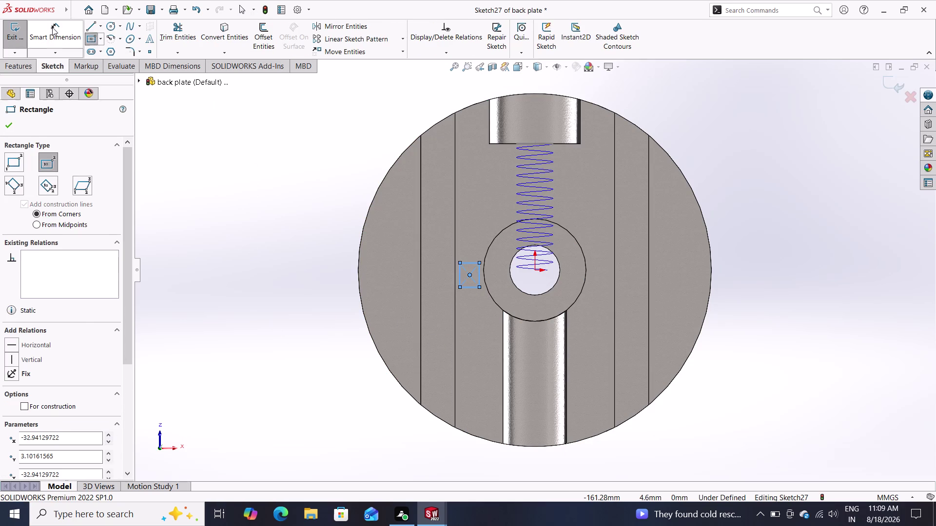
Dimension the square's width and height to 2 mm each.
click(50, 23)
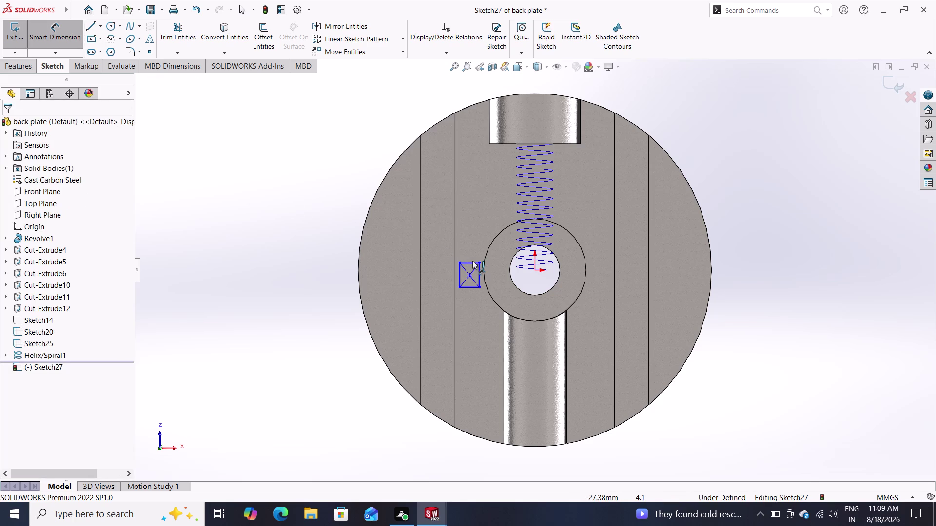
click(471, 262)
click(475, 234)
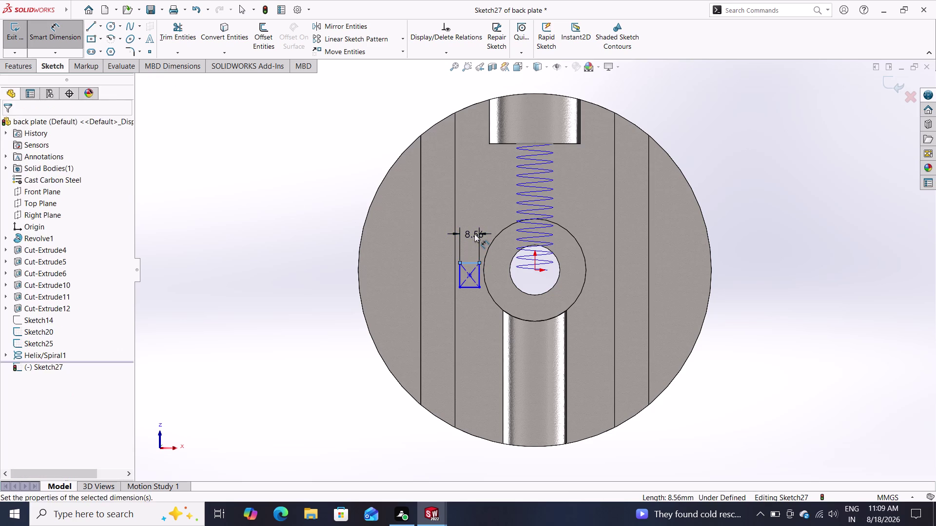
key(2)
key(Return)
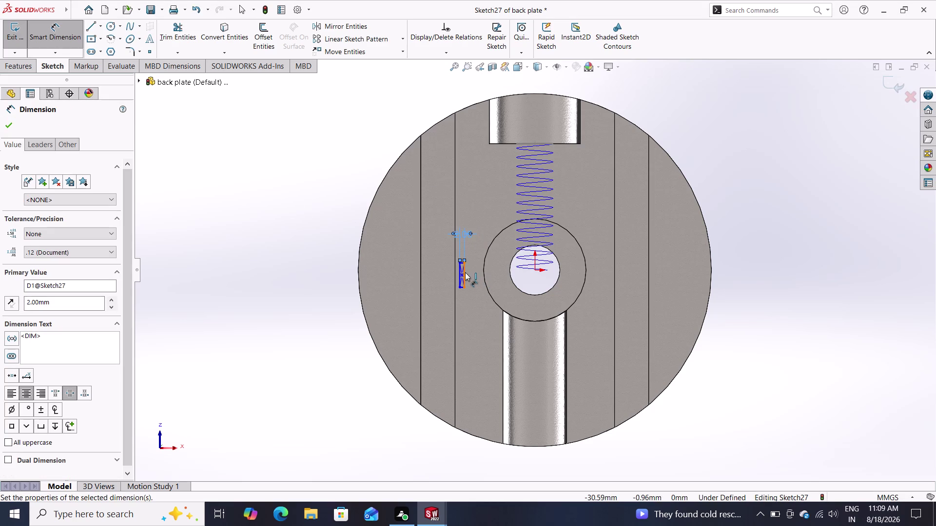
click(465, 273)
click(478, 273)
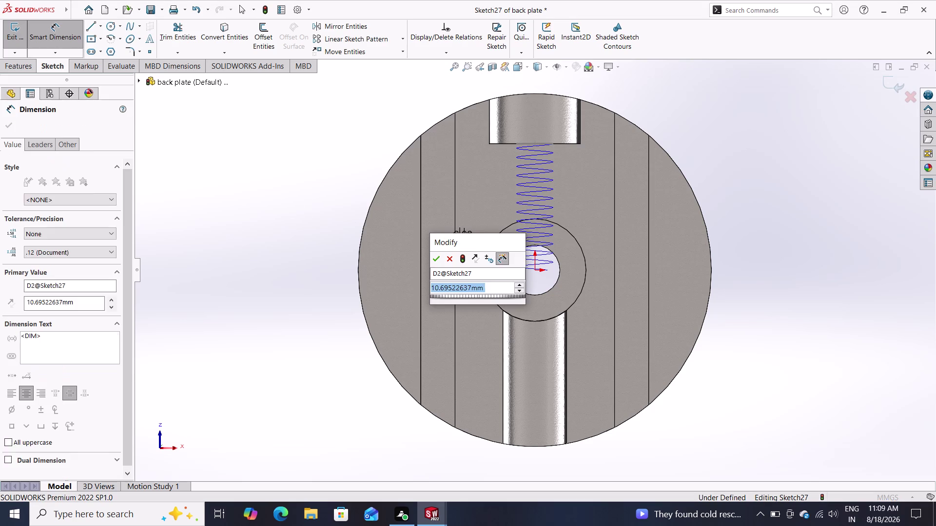
key(2)
key(Return)
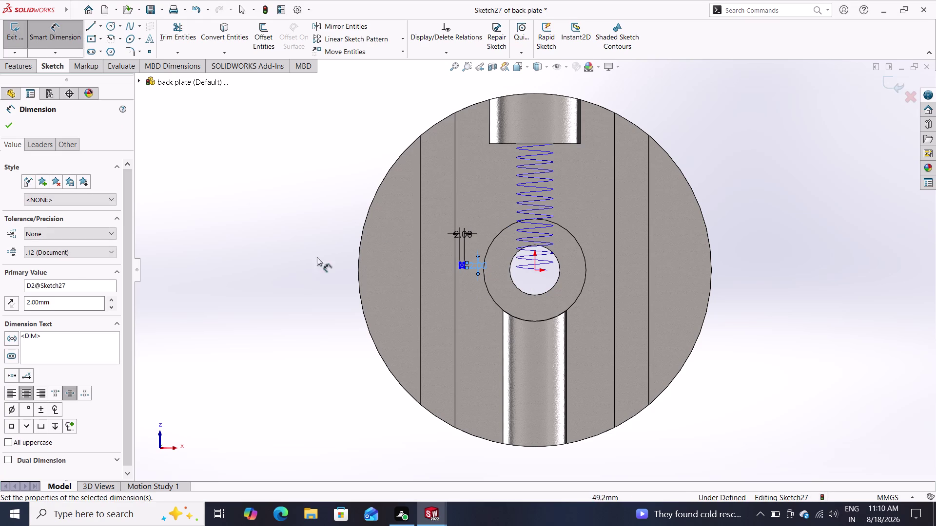
click(429, 54)
In Add Relations, select the square's centre point and an edge.
click(436, 73)
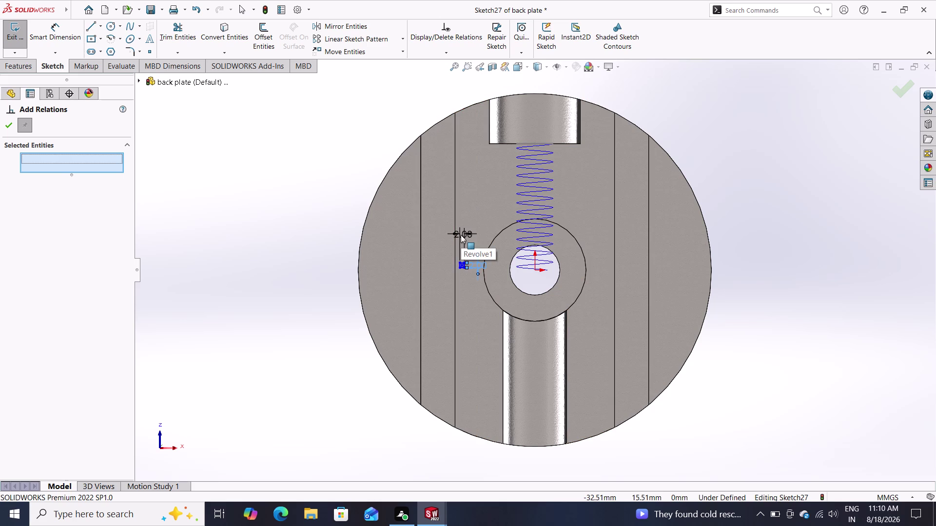
scroll(down, 3)
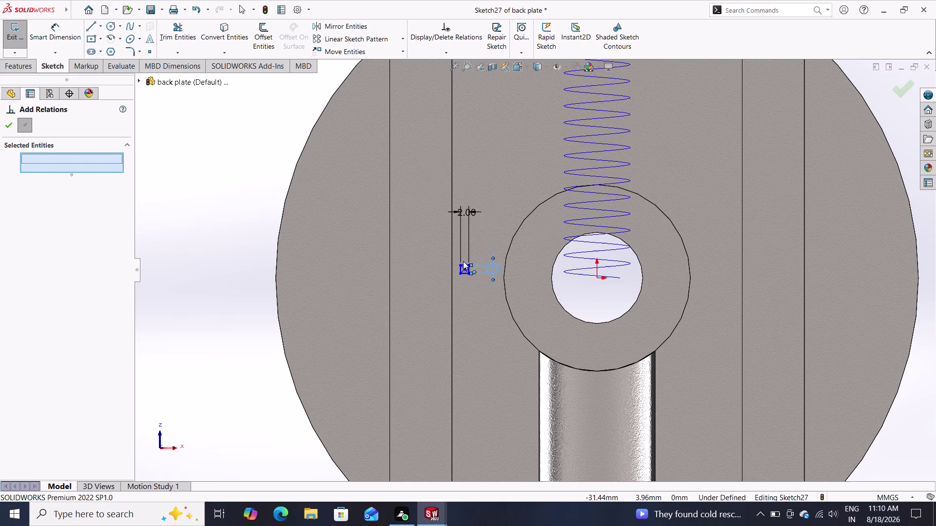
scroll(down, 3)
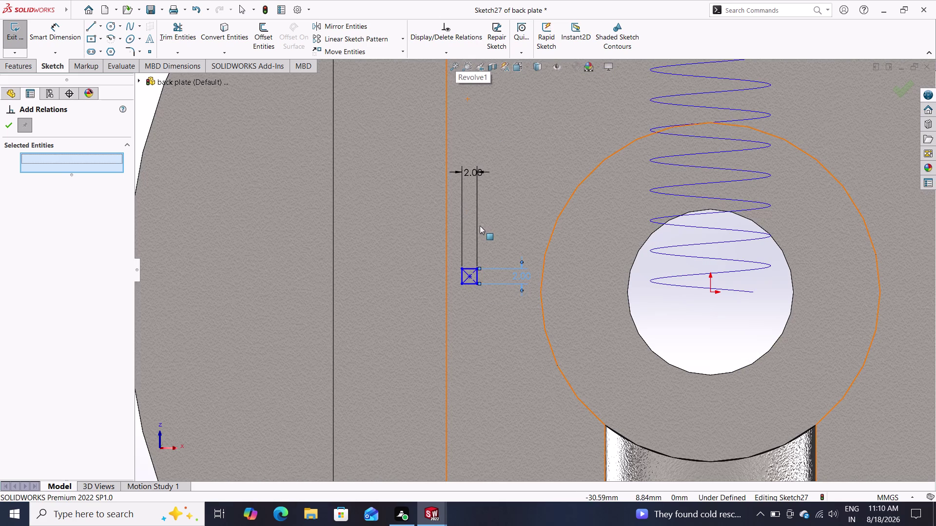
click(477, 271)
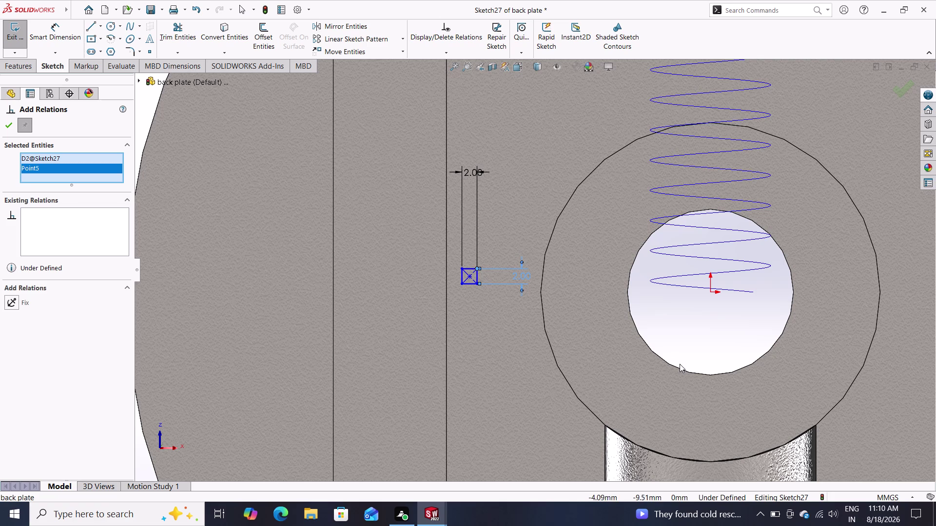
click(752, 292)
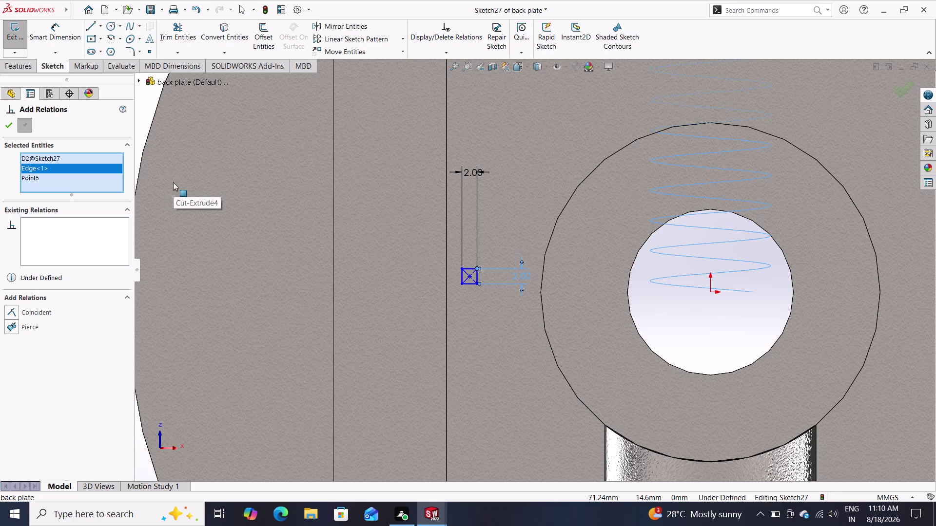
Swap the wrong edge for the helix, apply Pierce, and dismiss the no-intersection warning.
right_click(49, 161)
click(63, 179)
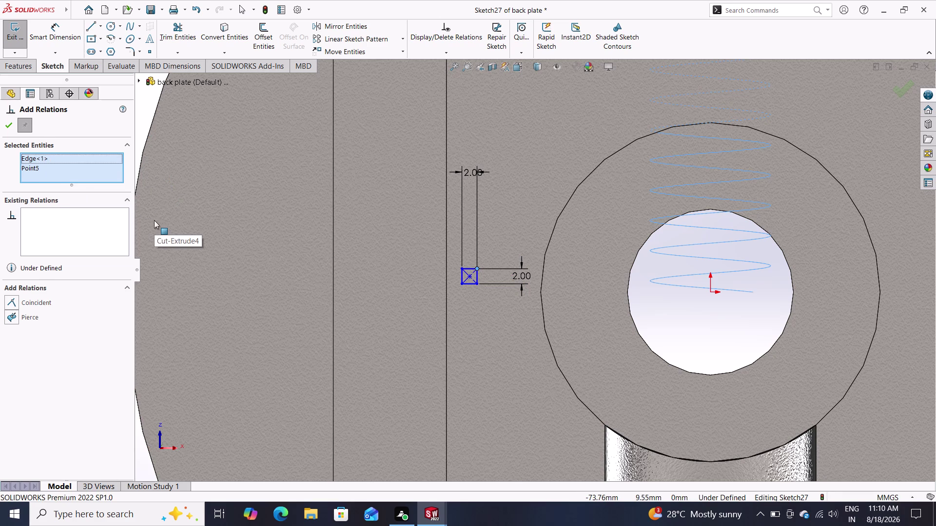
click(59, 171)
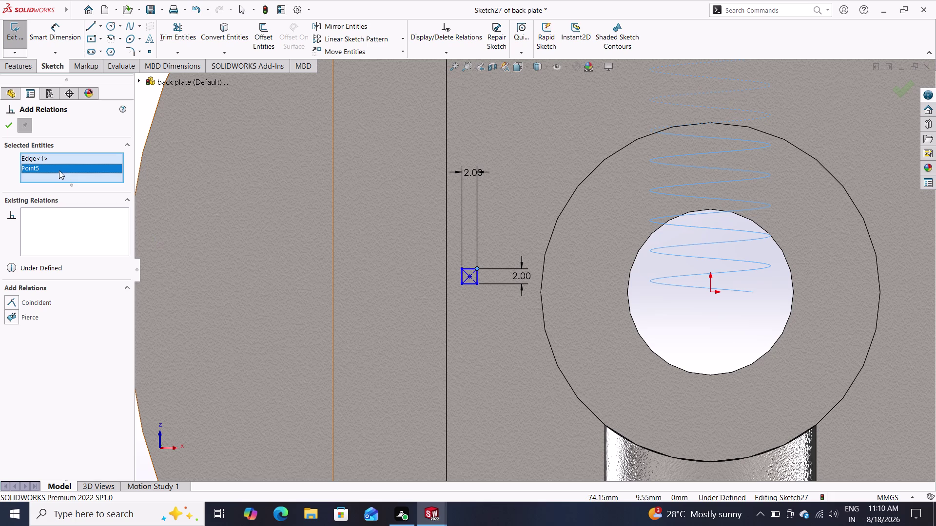
click(59, 158)
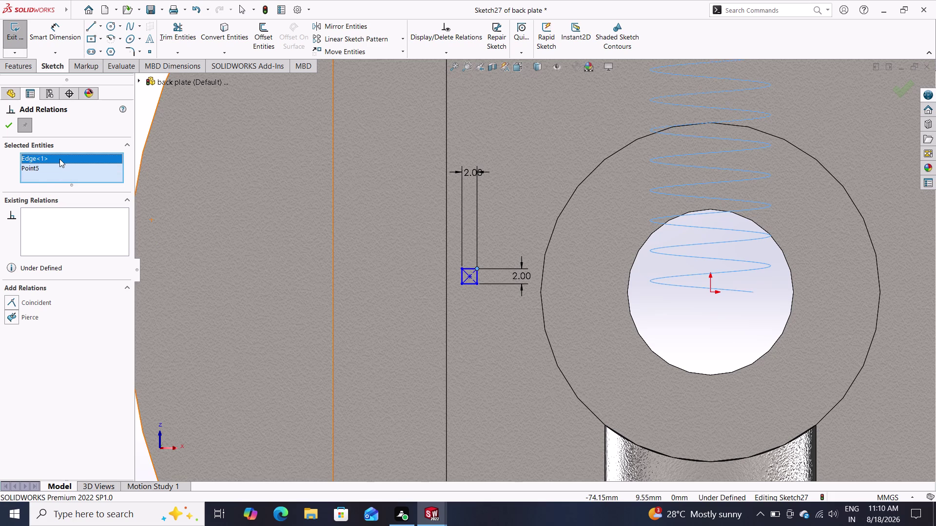
right_click(59, 159)
click(86, 180)
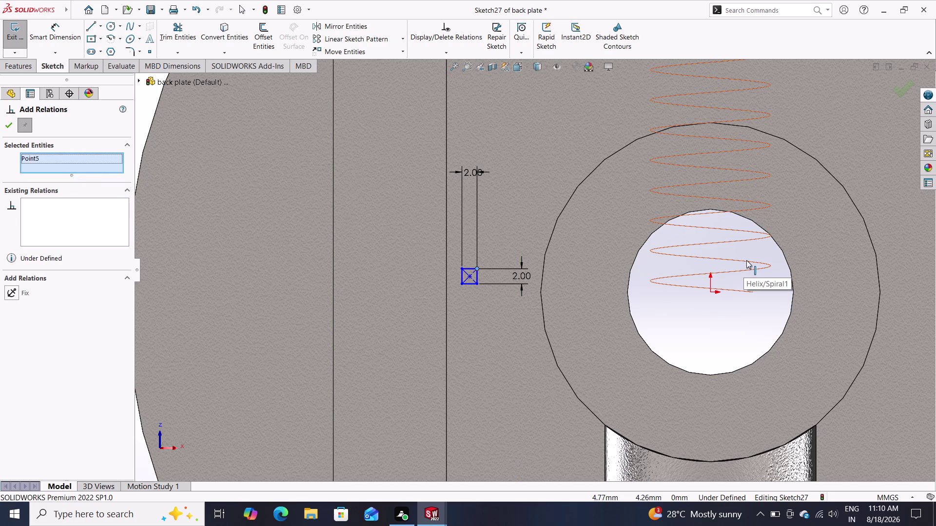
click(746, 261)
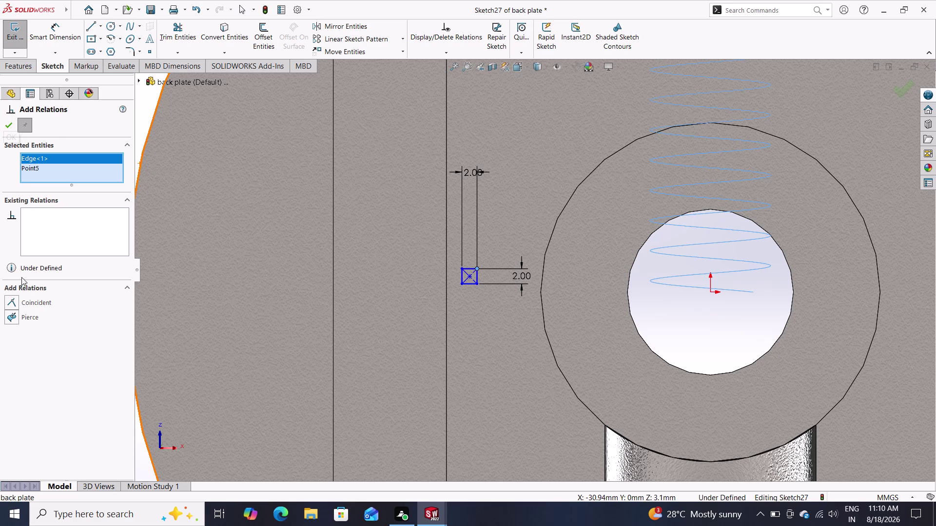
click(19, 321)
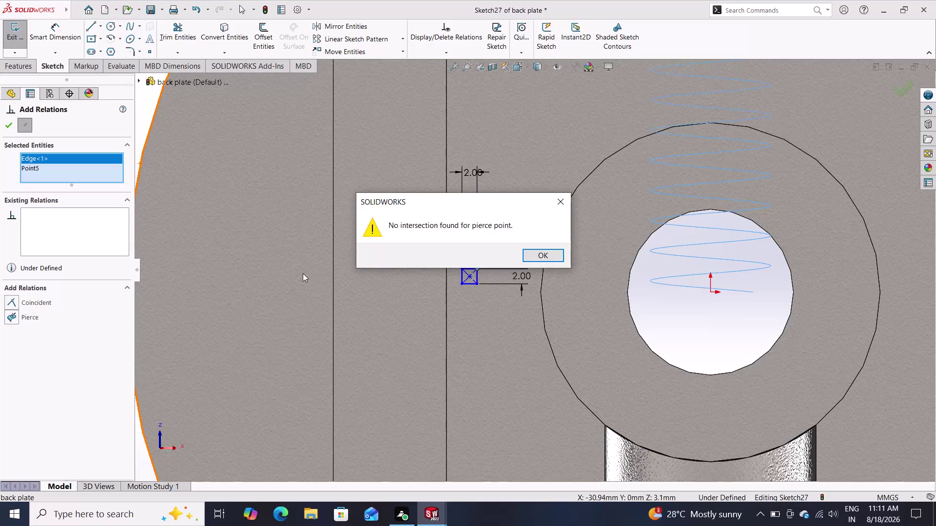
click(544, 253)
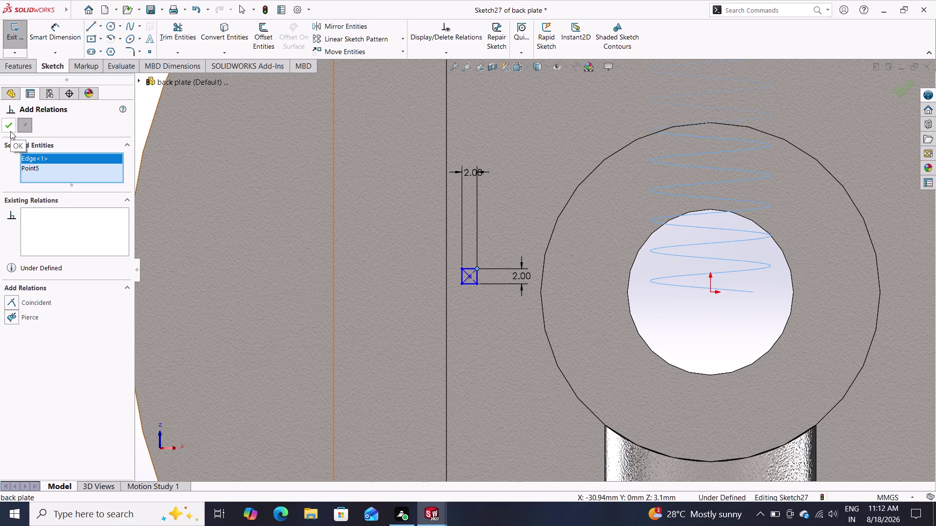
Make the square's centre point coincident with the helix and close Add Relations.
click(38, 301)
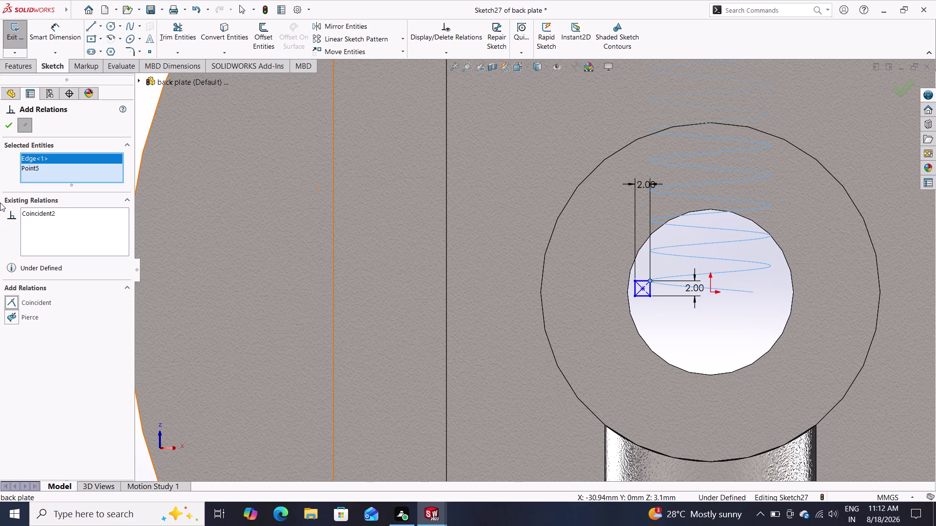
click(7, 123)
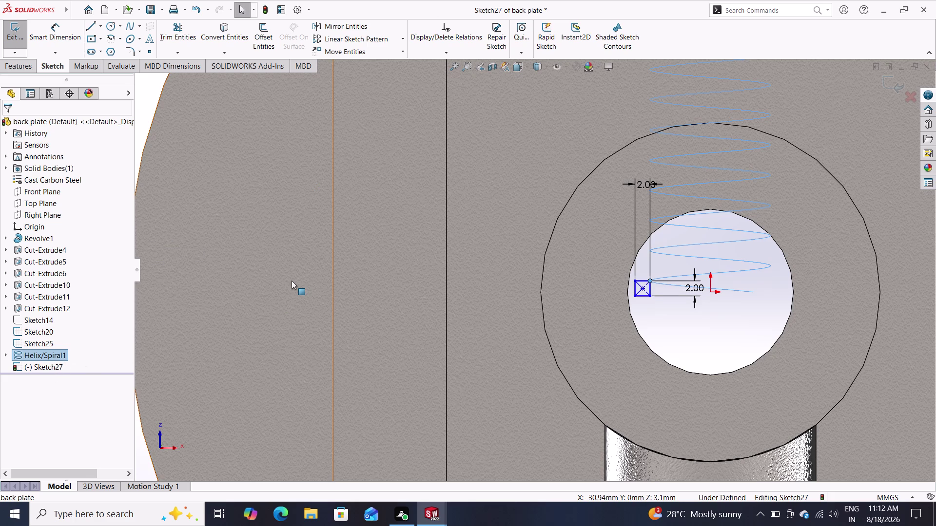
Orbit around the hole to inspect the helix end beside the square, then undo the last change.
scroll(down, 3)
scroll(up, 3)
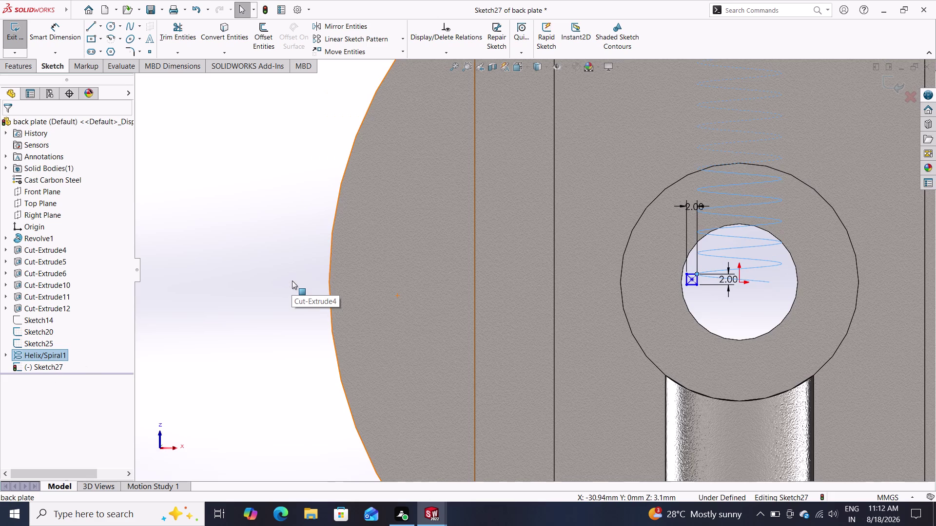
middle_drag(316, 334, 306, 331)
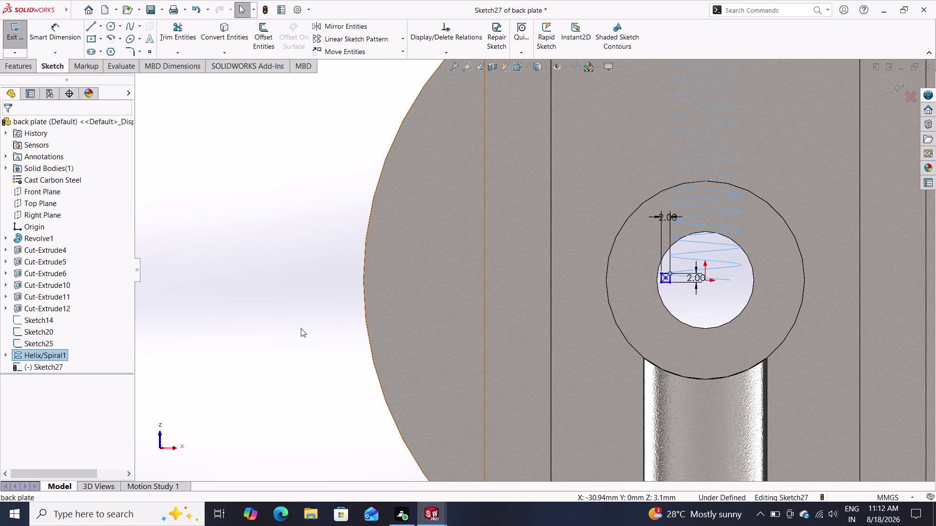
middle_drag(306, 330, 281, 313)
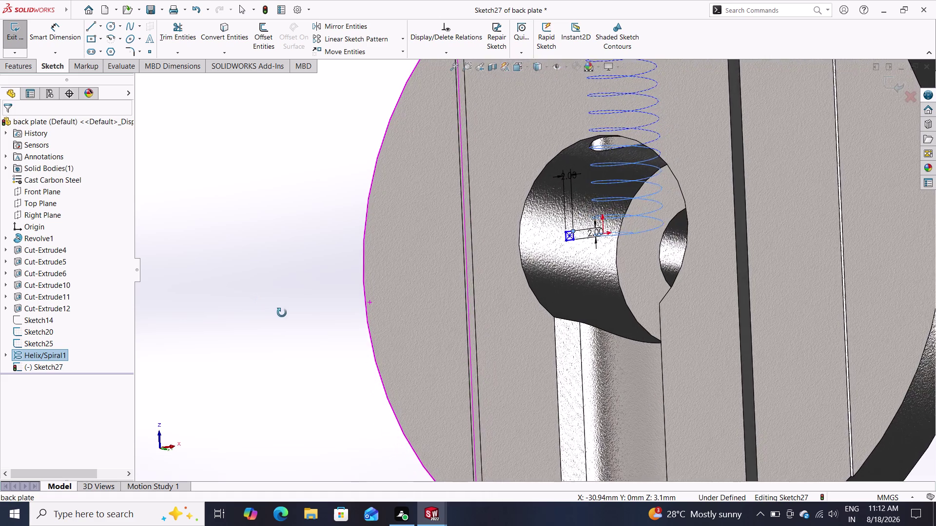
middle_drag(281, 313, 254, 311)
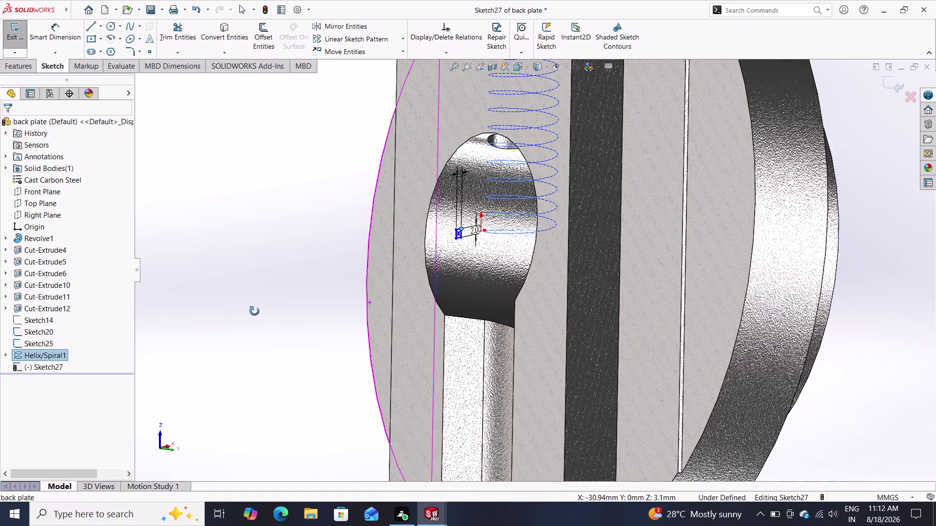
middle_drag(254, 312, 282, 327)
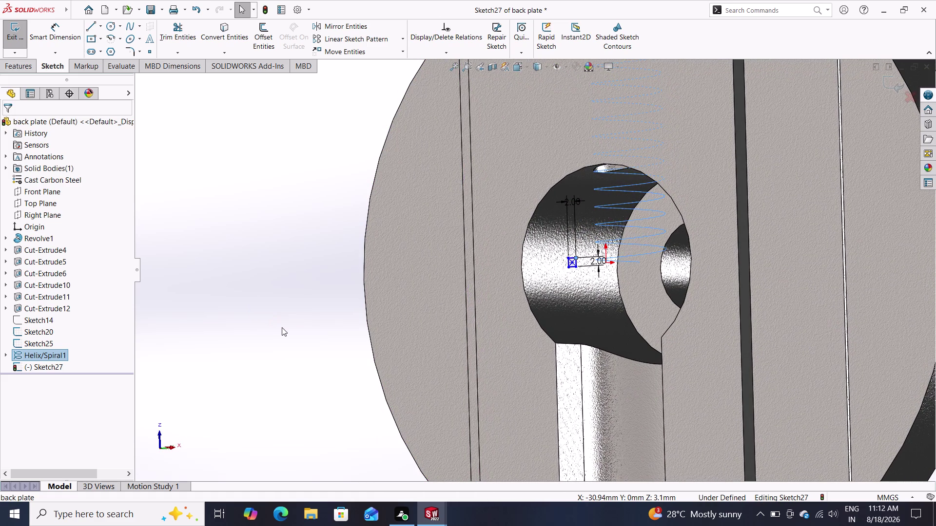
key(ctrl+z)
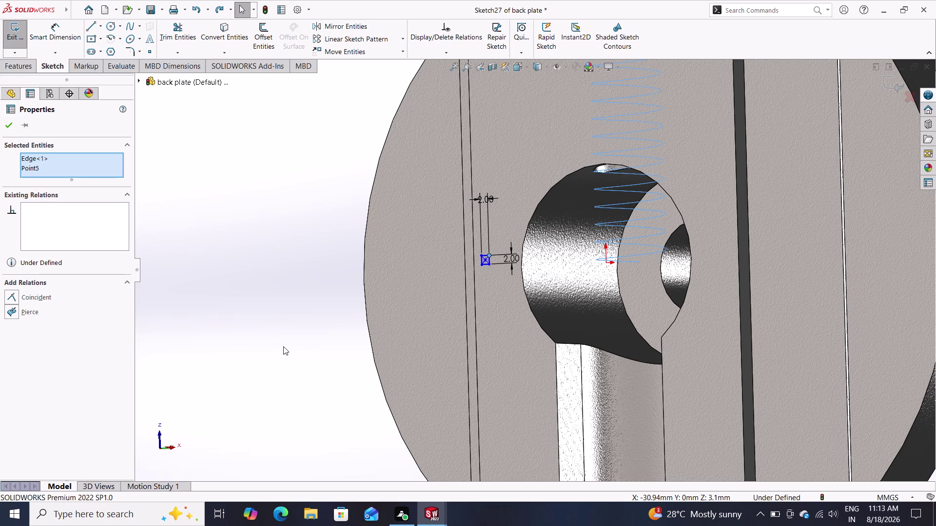
Dismiss the pending relation choices and undo six recent changes to the square sketch.
key(plus)
key(plus)
key(plus)
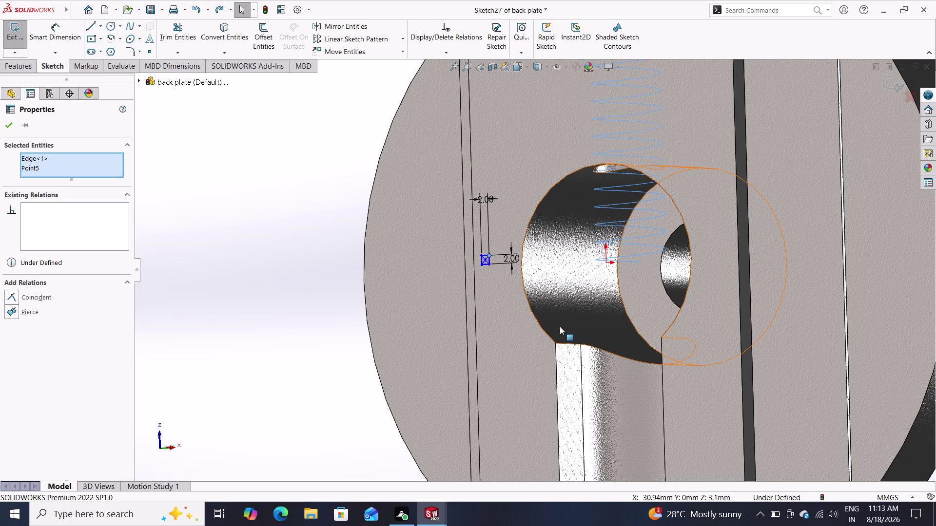
key(Escape)
key(Escape)
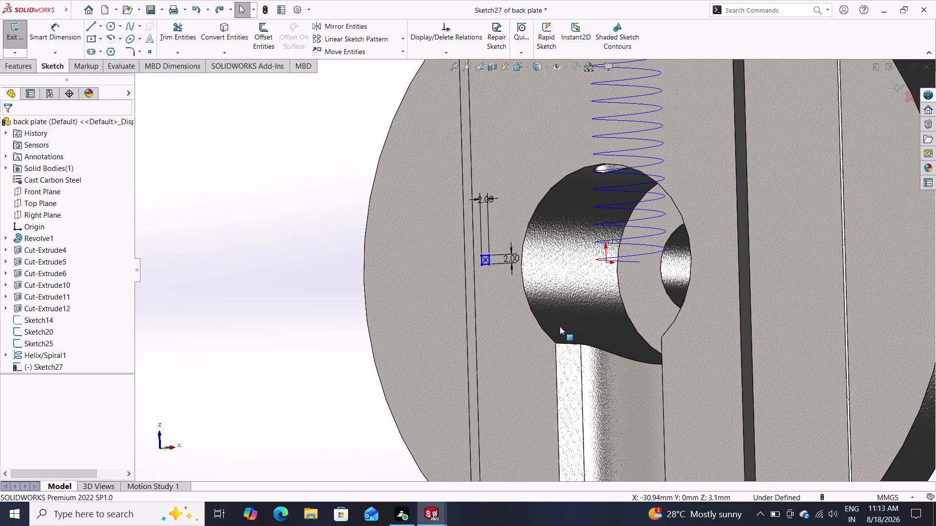
key(ctrl+z)
key(ctrl+z)
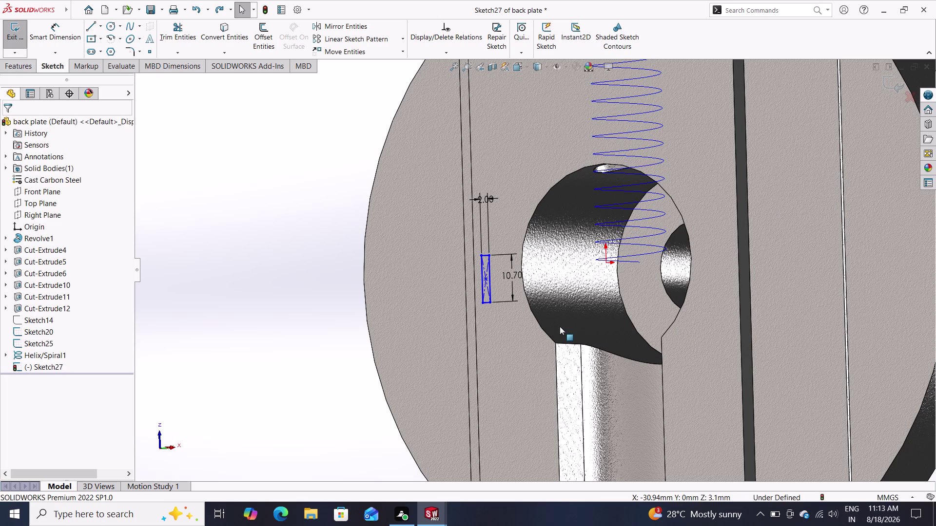
key(ctrl+z)
key(ctrl+z)
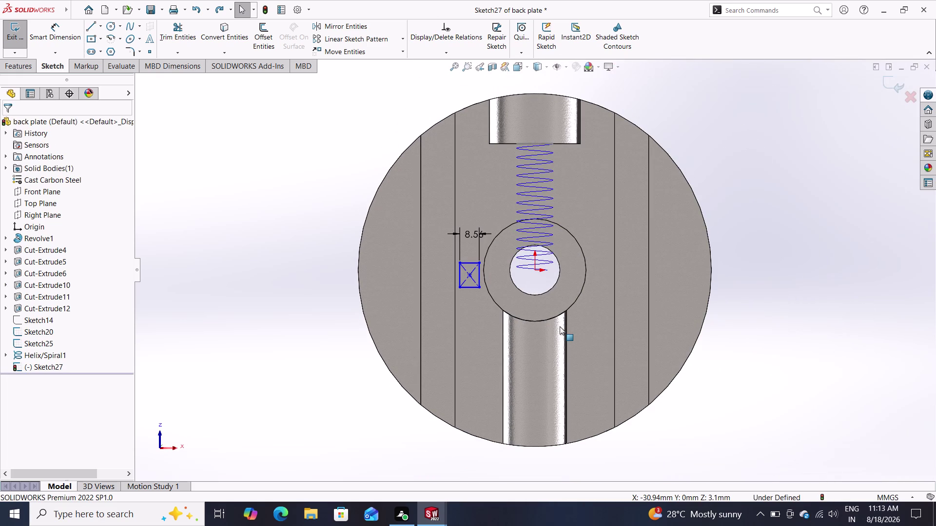
key(ctrl+z)
key(ctrl+z)
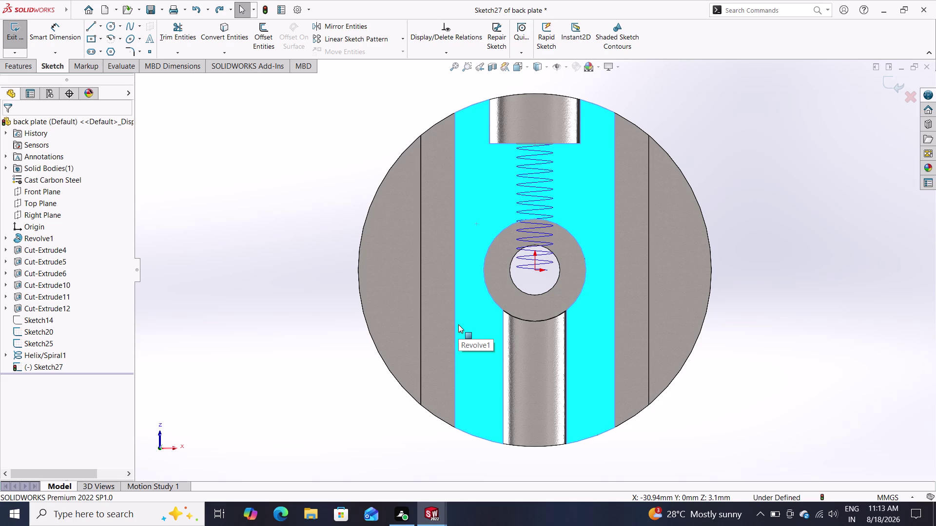
Inspect the helix end, then exit Sketch27 discarding its changes.
middle_drag(287, 236, 358, 331)
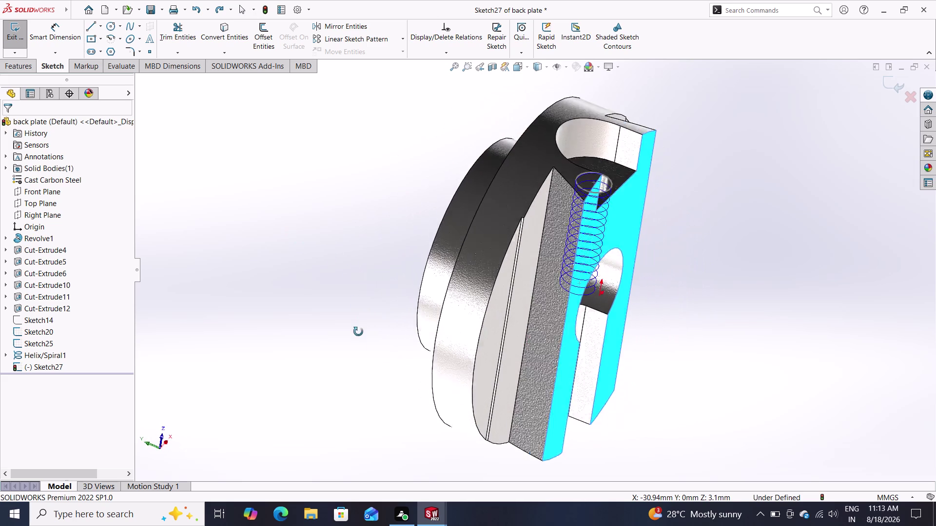
middle_drag(358, 331, 392, 429)
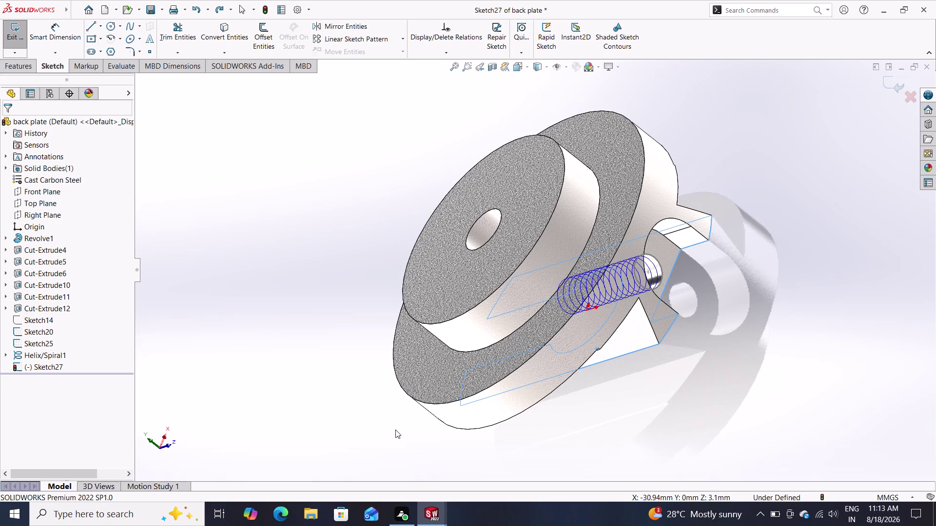
middle_drag(442, 433, 437, 438)
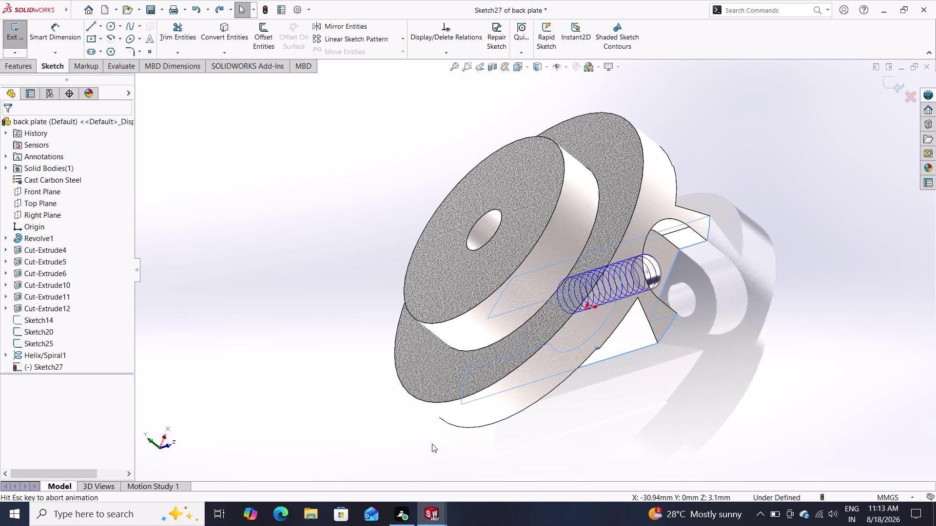
middle_drag(437, 438, 410, 438)
middle_drag(465, 415, 367, 437)
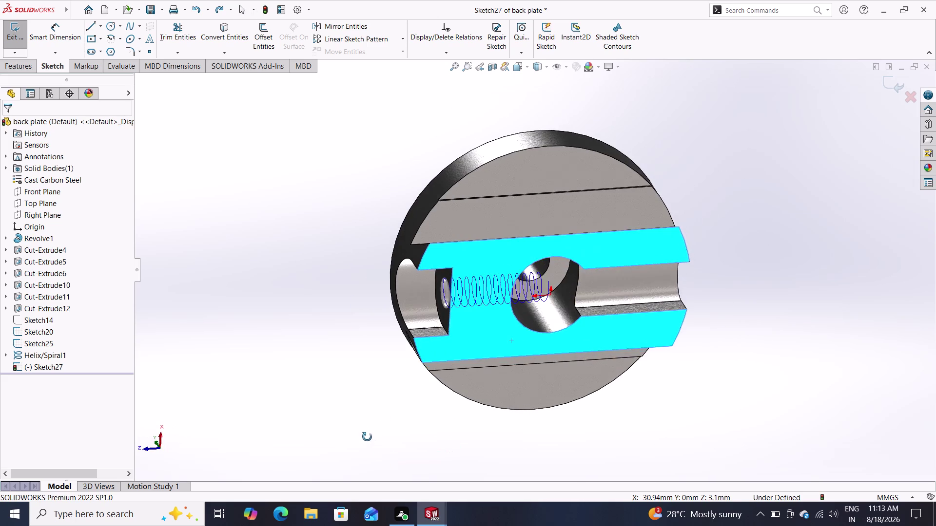
middle_drag(367, 437, 344, 421)
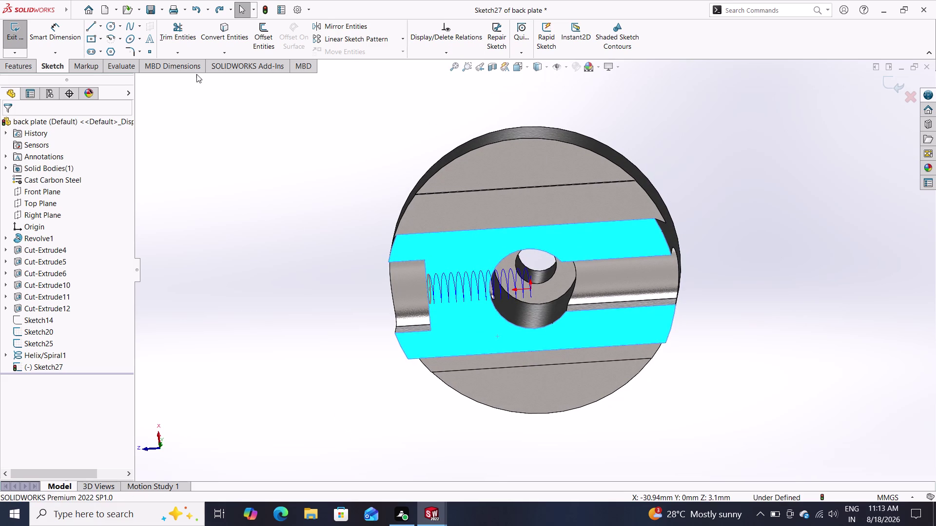
click(24, 68)
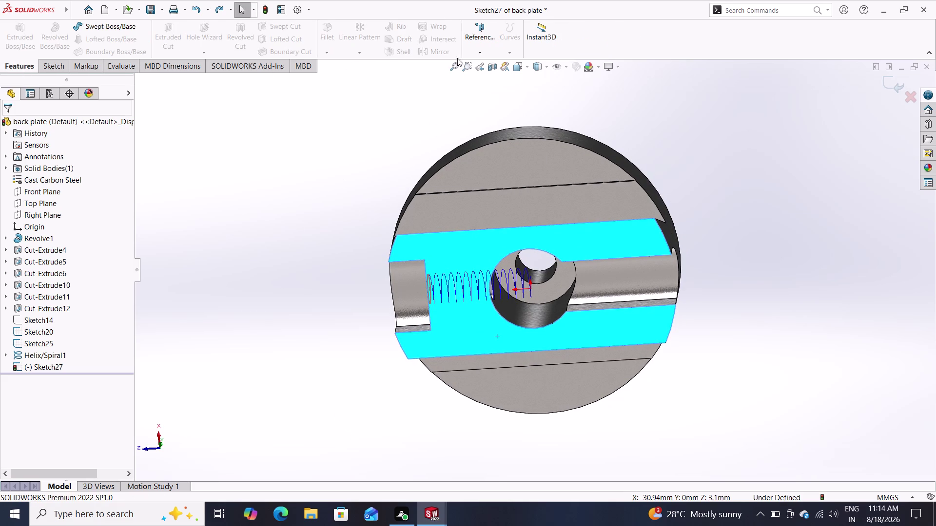
click(896, 90)
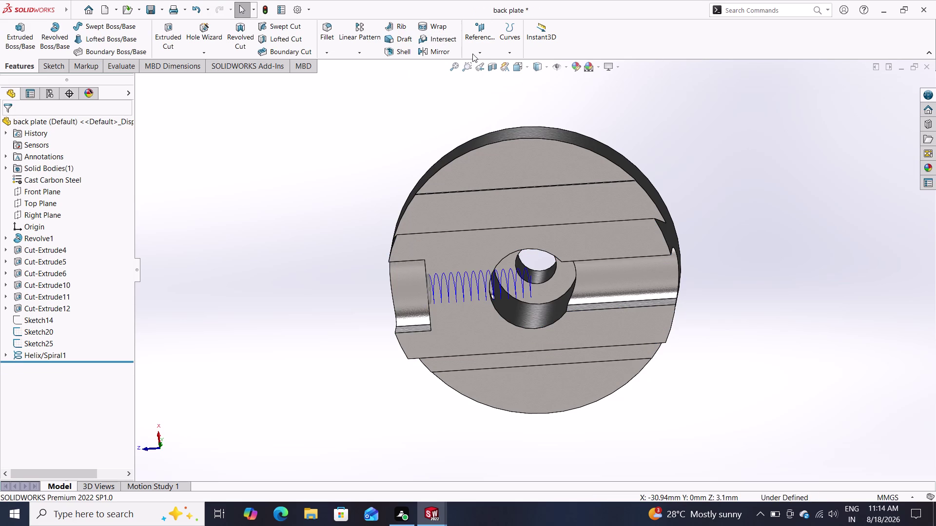
click(478, 55)
Start a new reference plane and orbit and zoom to locate the helix end.
click(484, 63)
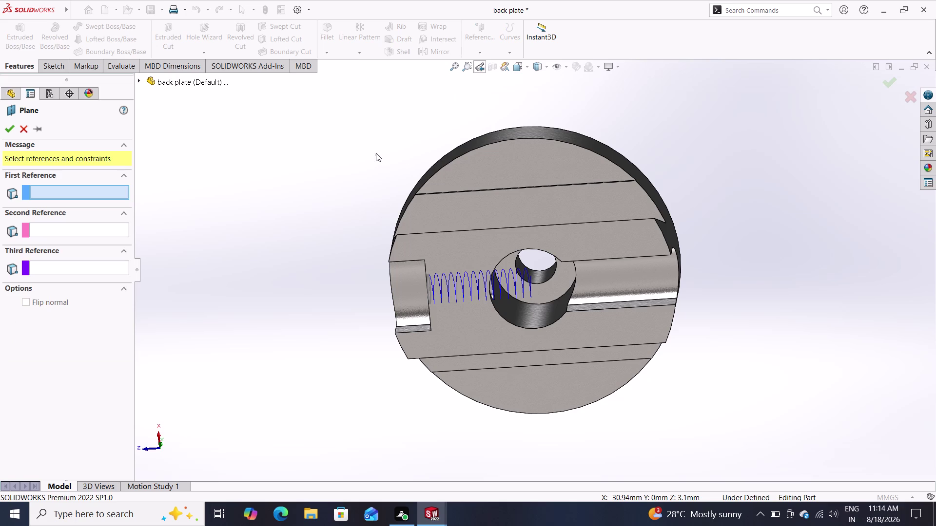
middle_drag(355, 175, 496, 156)
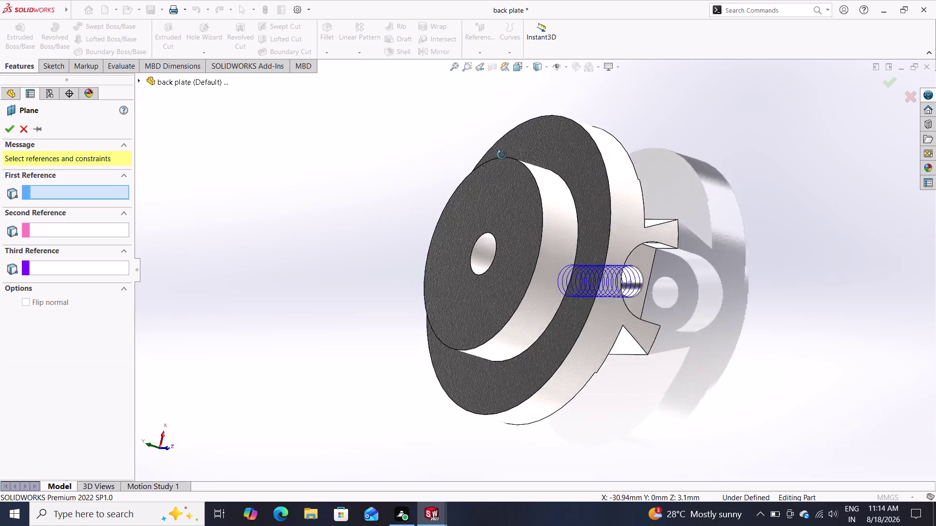
middle_drag(495, 156, 485, 149)
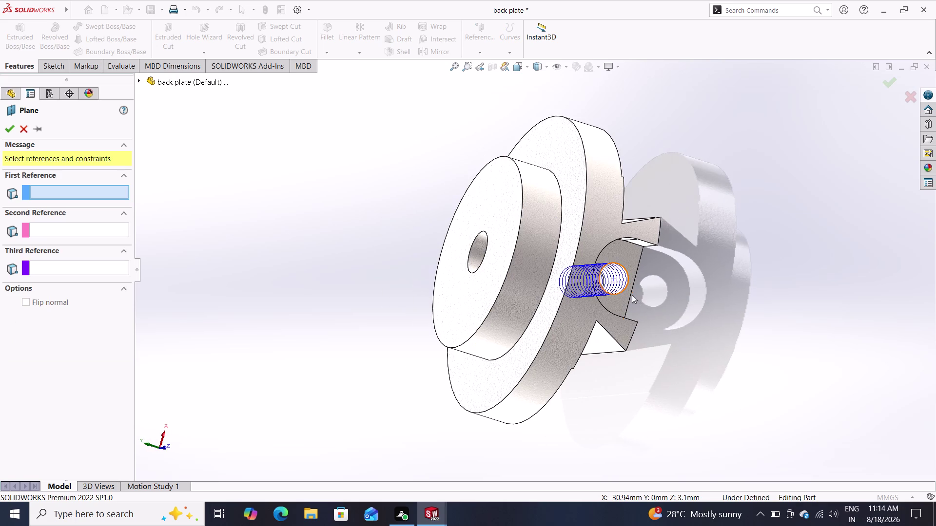
scroll(up, 3)
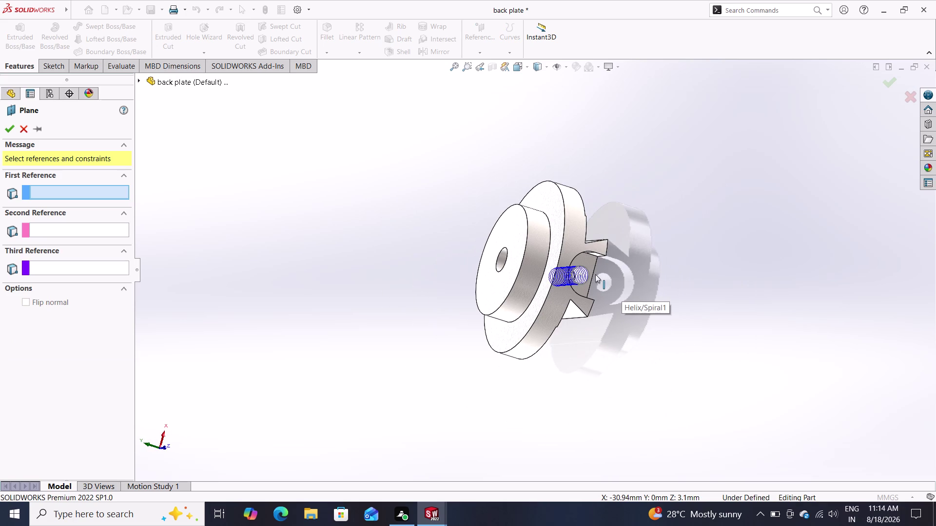
scroll(down, 3)
scroll(down, 3)
scroll(down, 3)
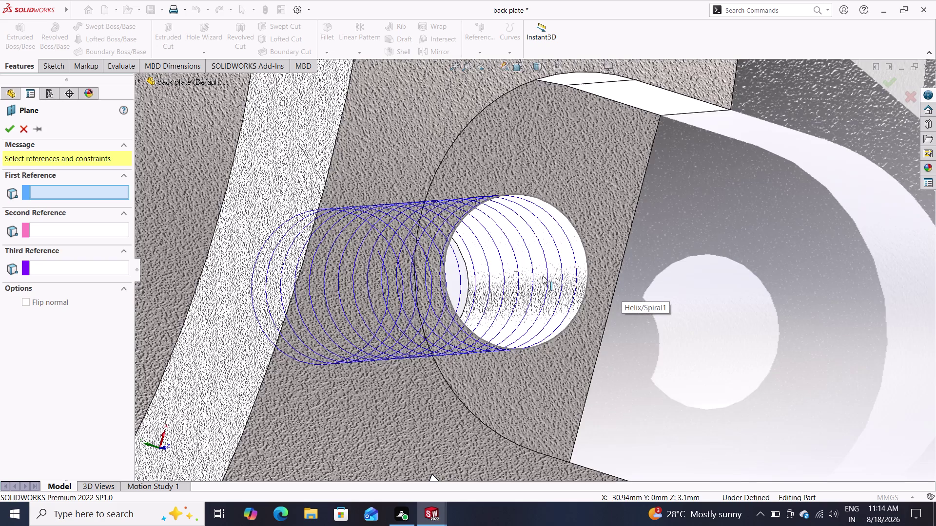
scroll(down, 3)
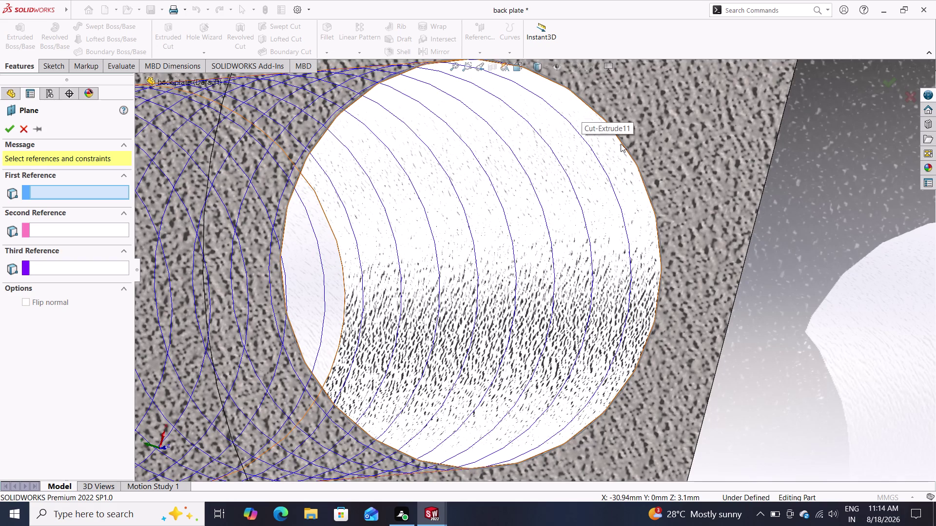
Look along the helix into the hole, then cancel the plane.
middle_drag(782, 230, 805, 238)
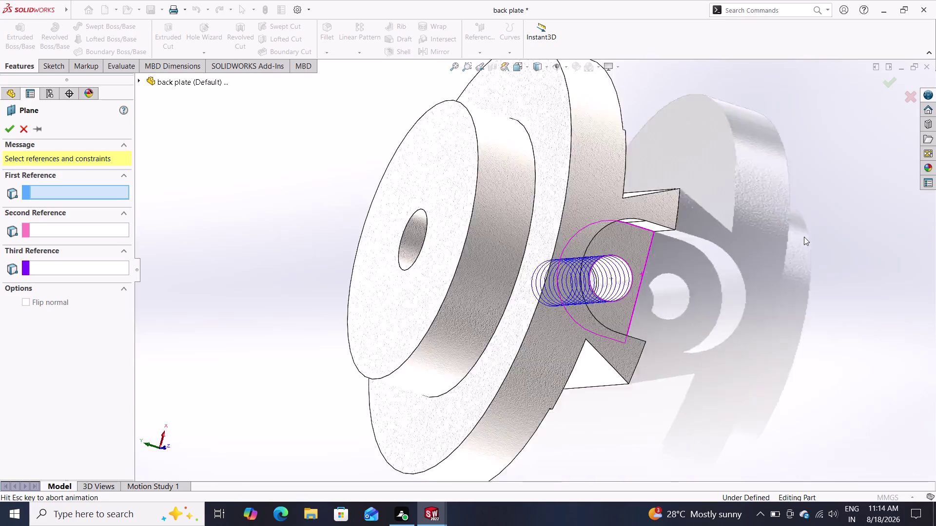
middle_drag(806, 237, 796, 233)
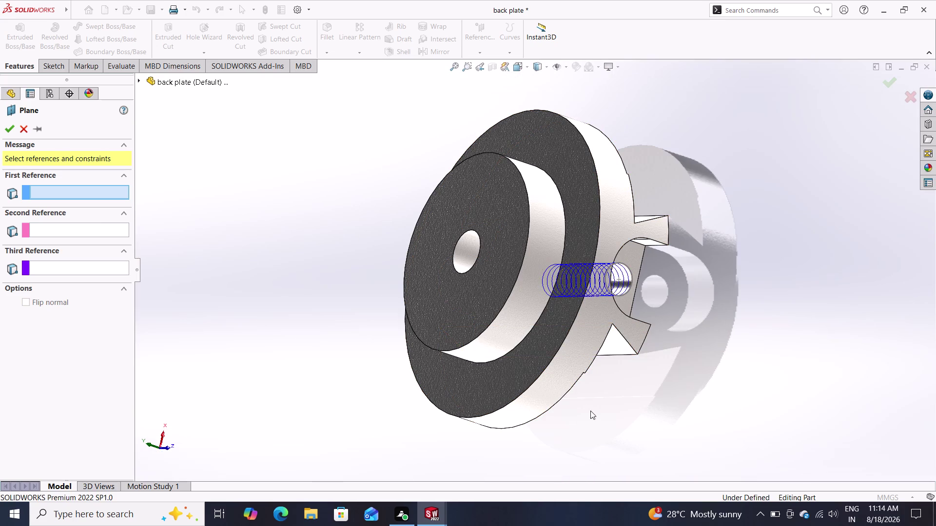
middle_drag(585, 411, 578, 330)
middle_drag(631, 369, 624, 360)
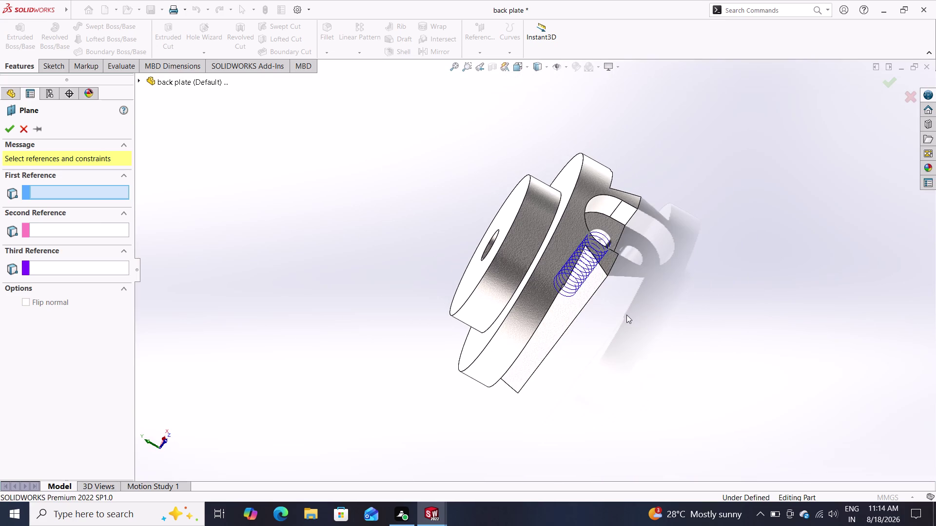
scroll(down, 3)
scroll(down, 3)
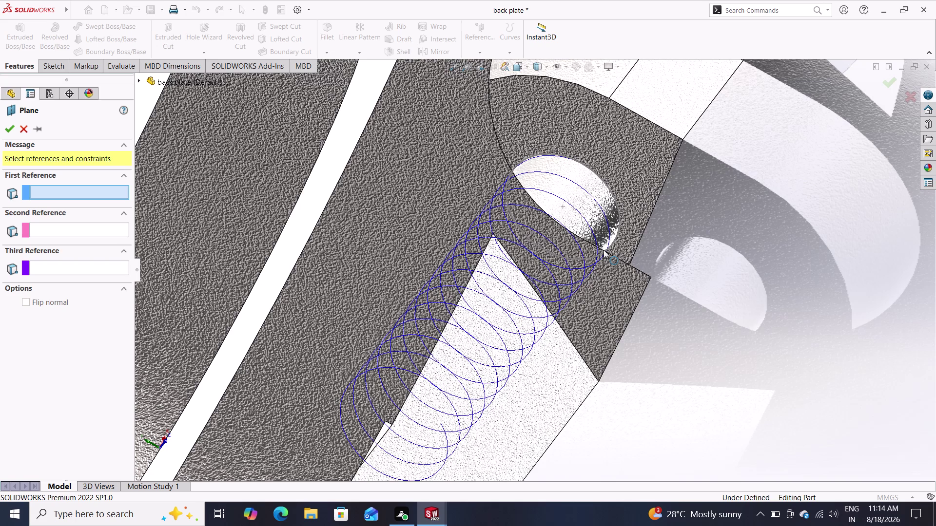
scroll(down, 3)
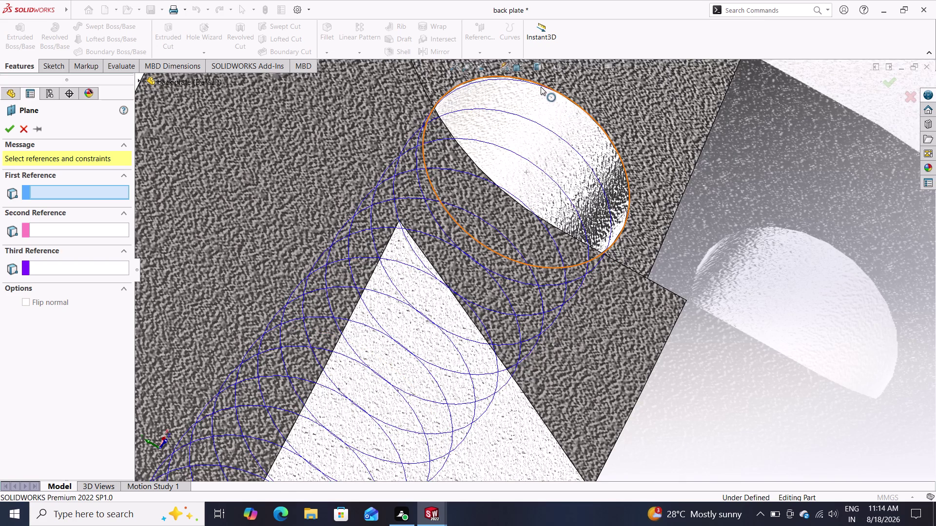
scroll(down, 3)
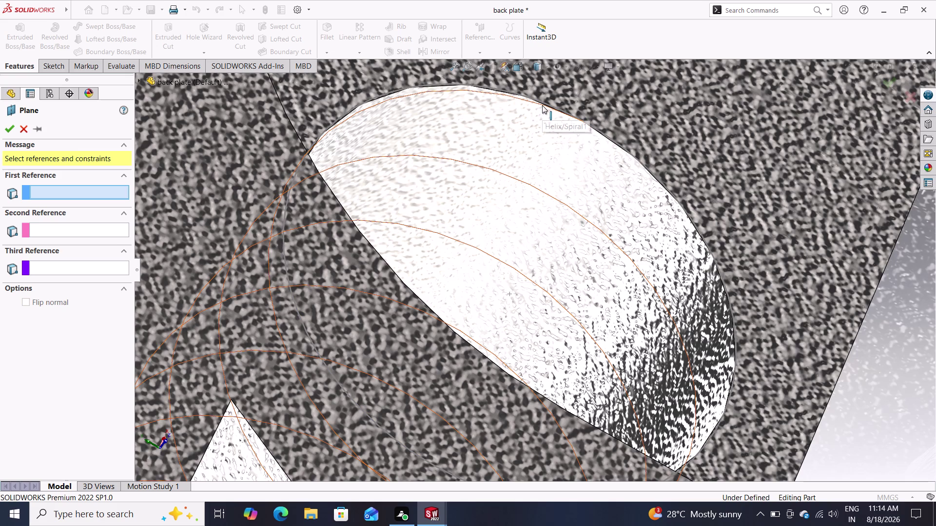
scroll(down, 3)
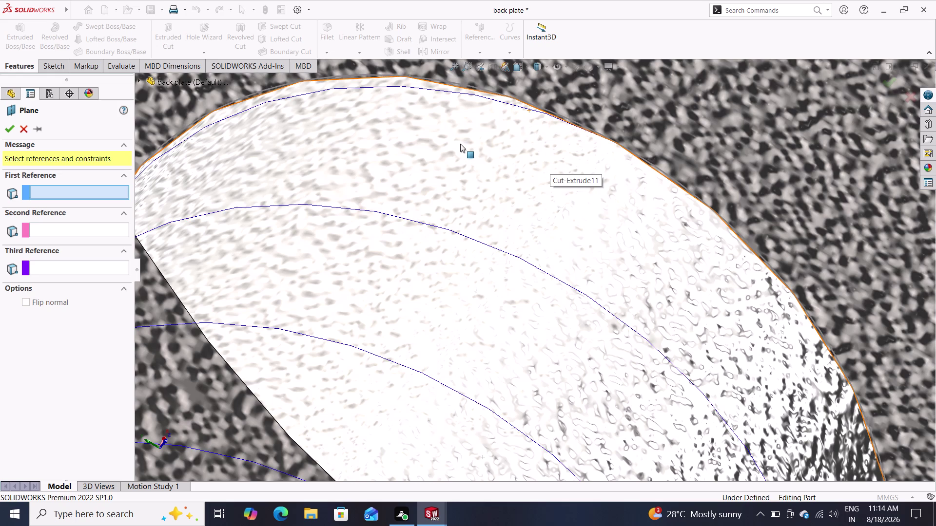
key(Escape)
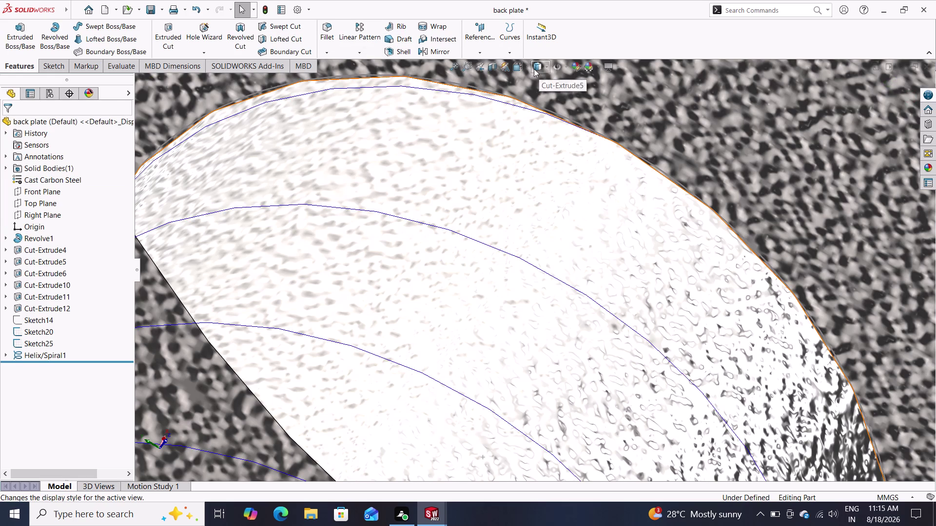
Switch the display style to Wireframe and select the helix.
click(545, 68)
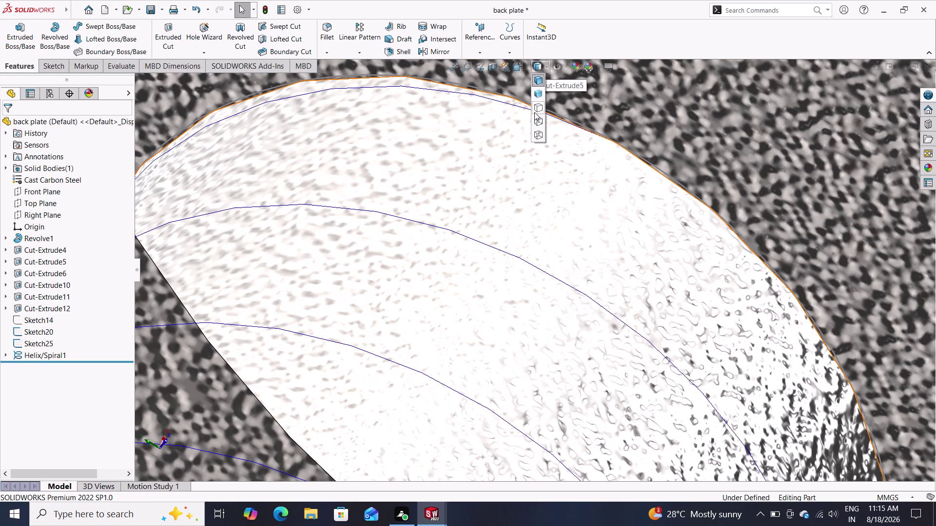
click(535, 113)
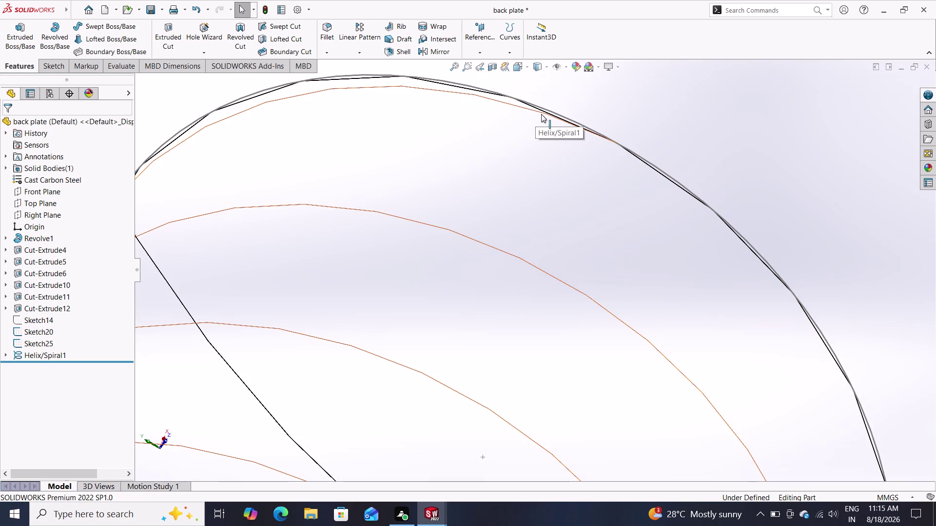
scroll(up, 3)
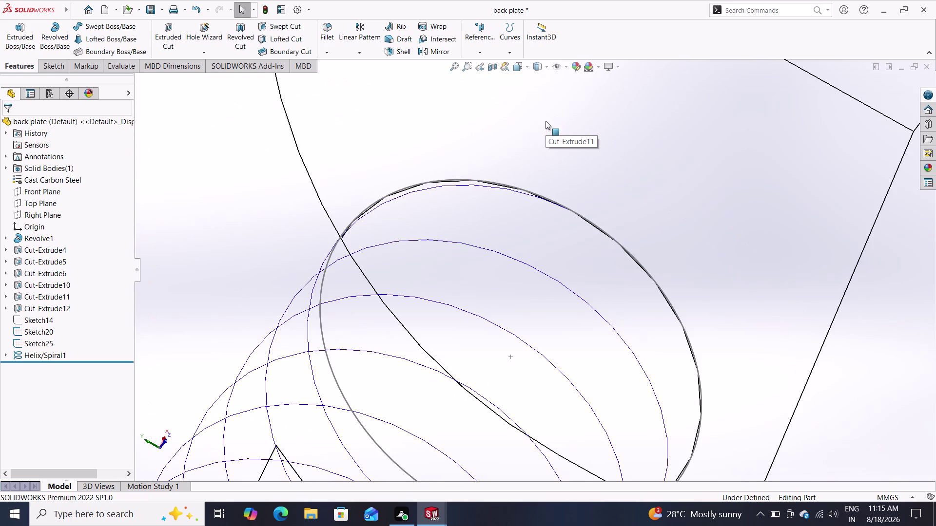
click(524, 195)
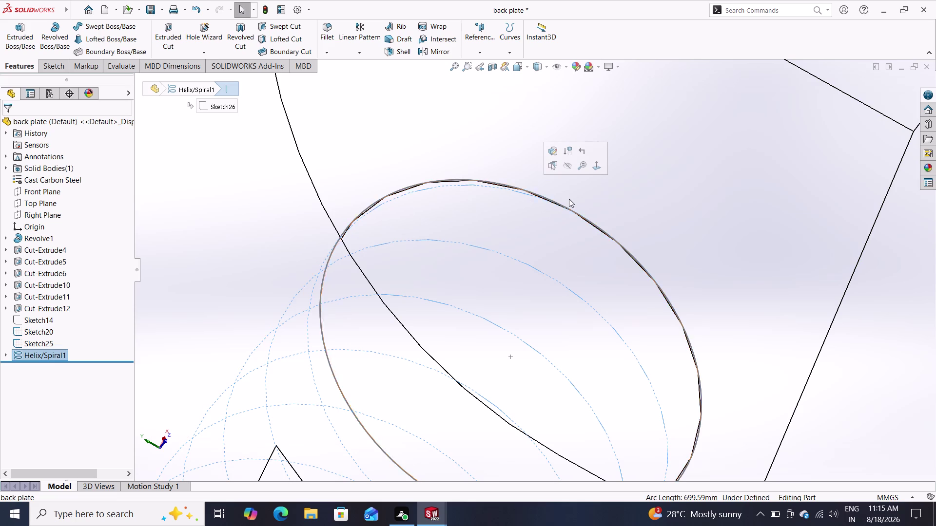
key(Escape)
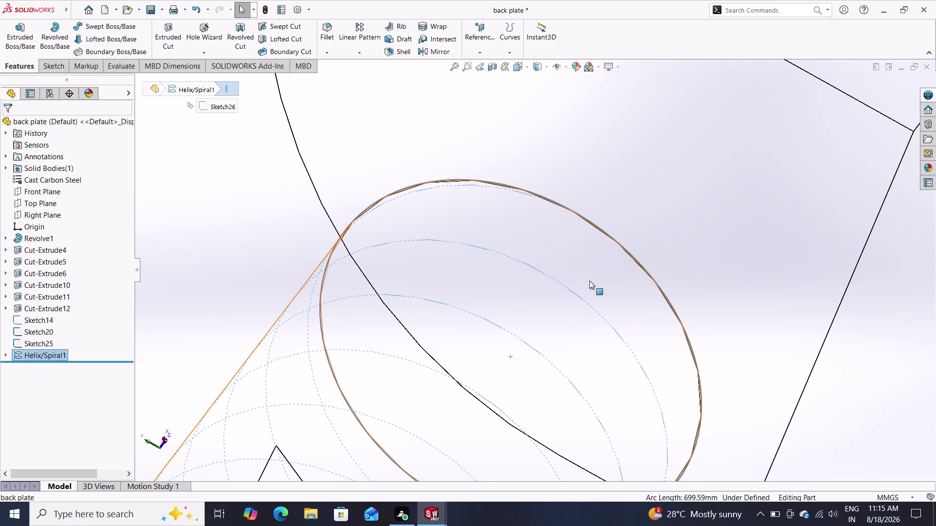
Pan and orbit along the wireframe helix to inspect its end.
scroll(down, 3)
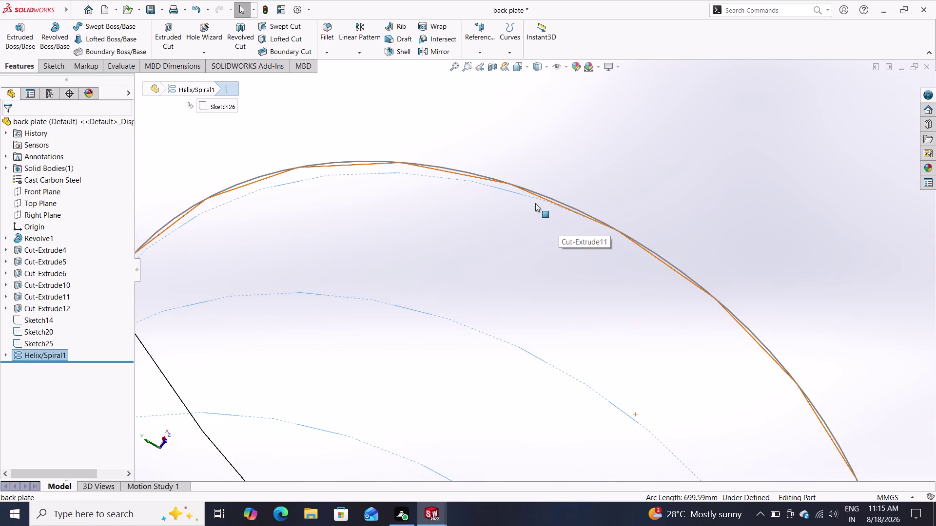
scroll(down, 3)
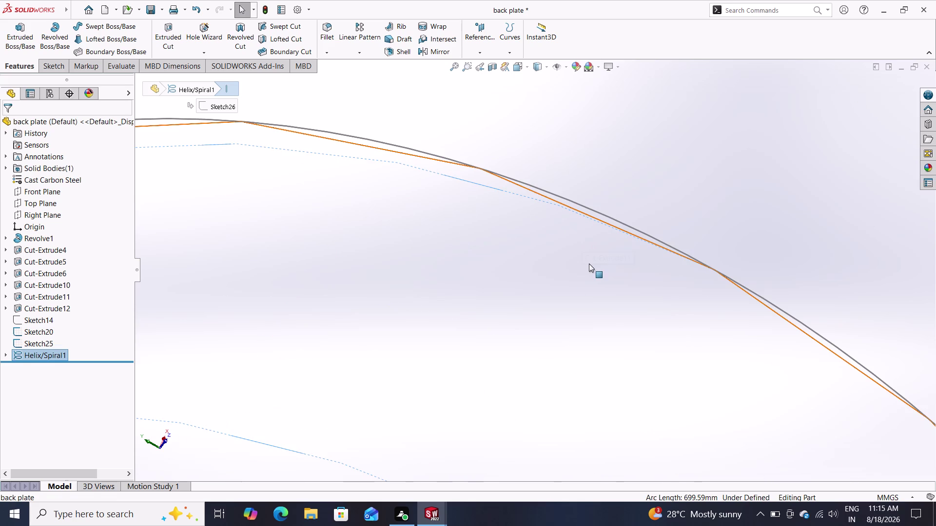
middle_drag(584, 262, 561, 243)
middle_drag(584, 264, 614, 268)
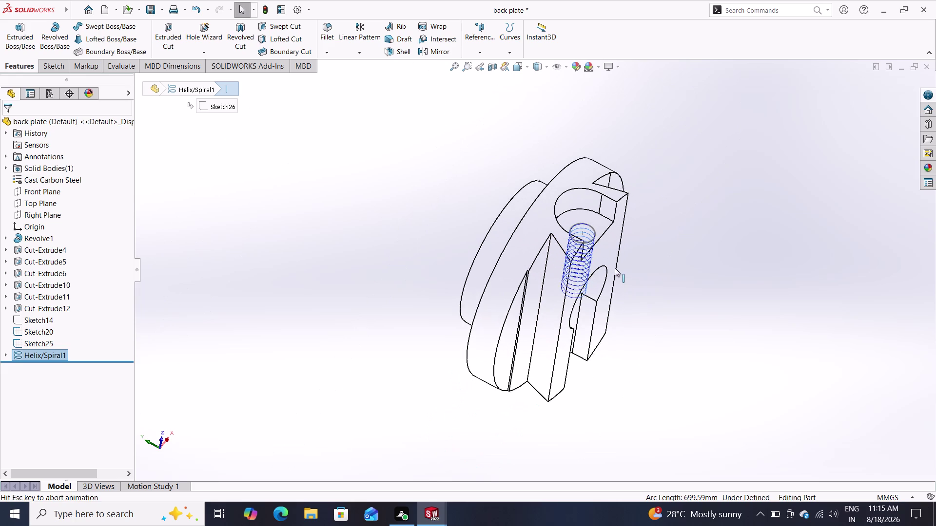
middle_drag(614, 268, 614, 268)
middle_drag(619, 271, 630, 282)
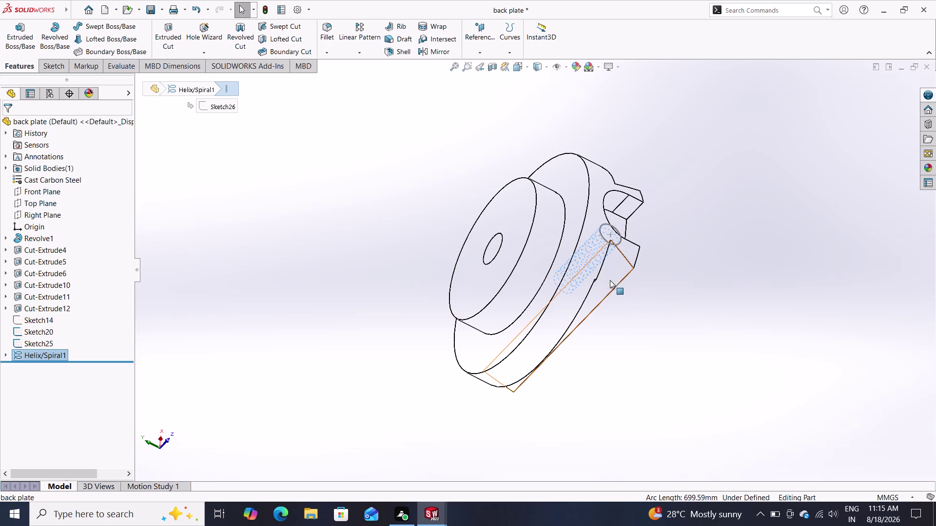
key(Escape)
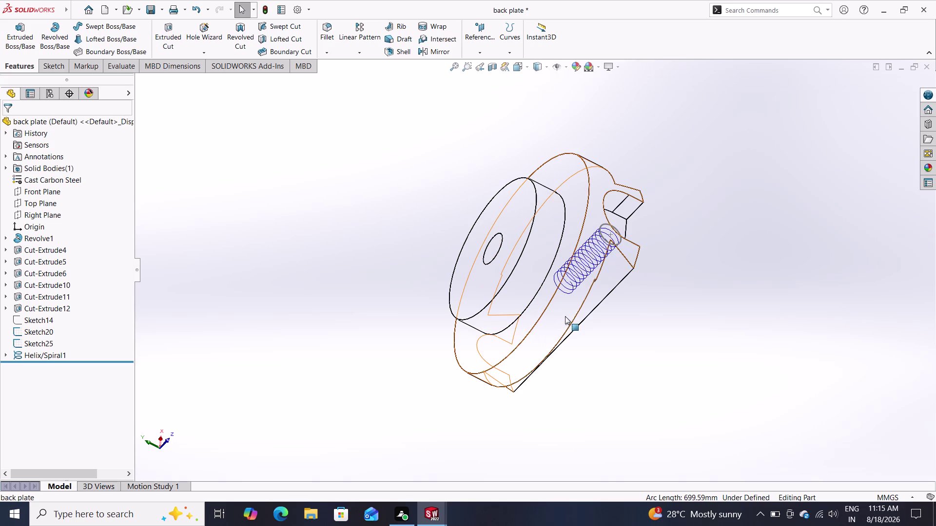
key(Escape)
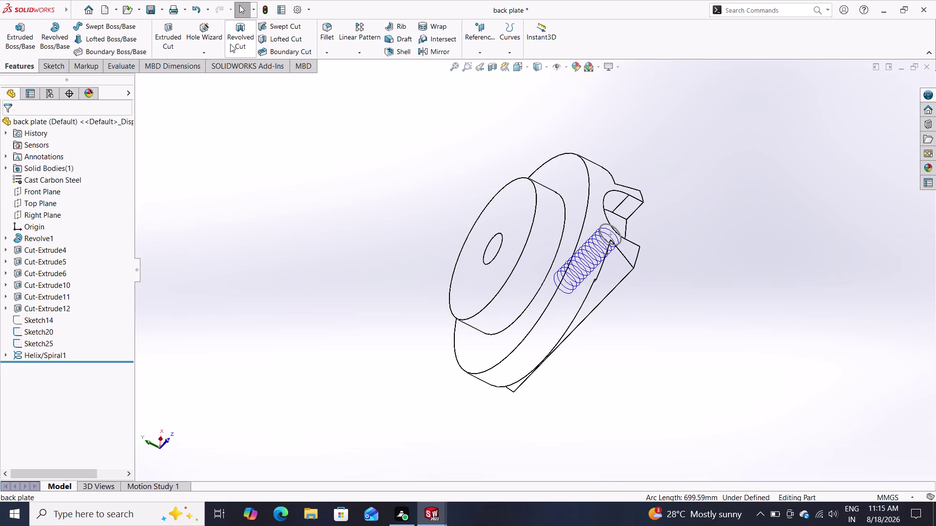
click(482, 53)
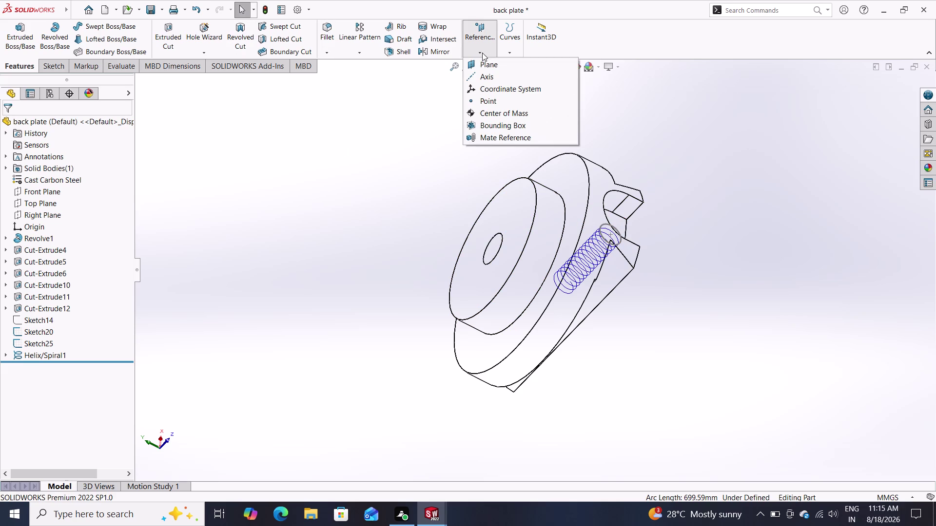
click(482, 64)
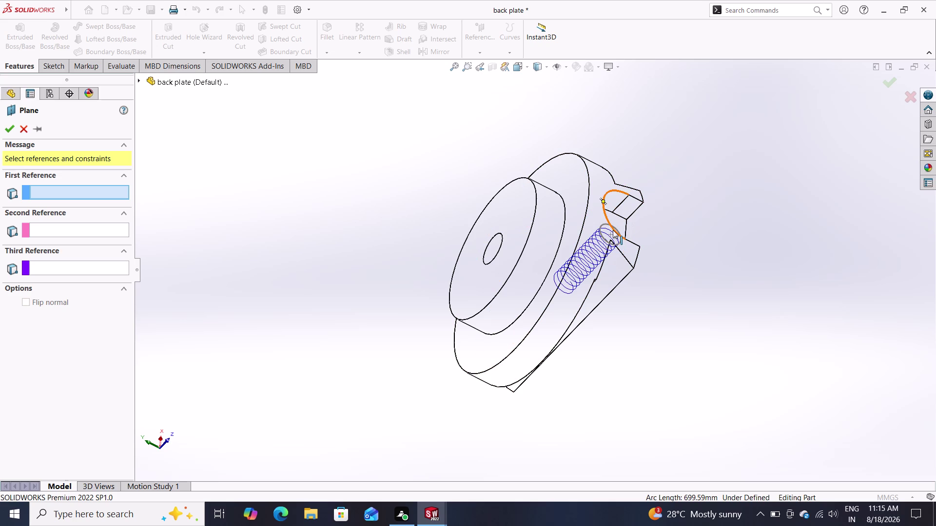
scroll(up, 3)
scroll(down, 3)
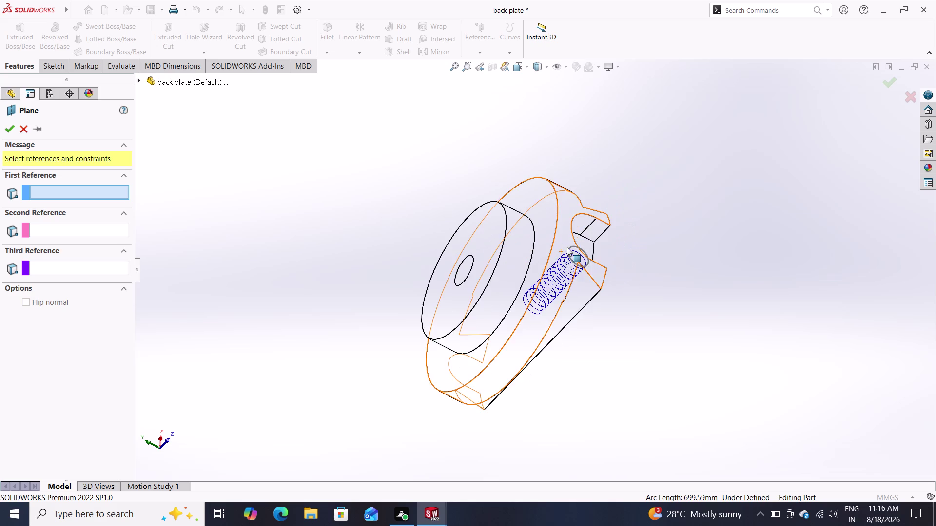
scroll(down, 3)
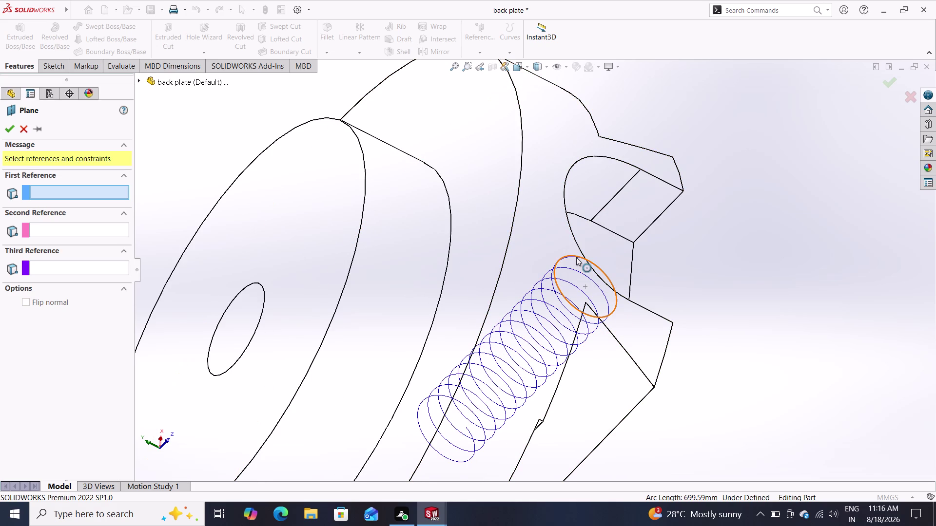
scroll(down, 3)
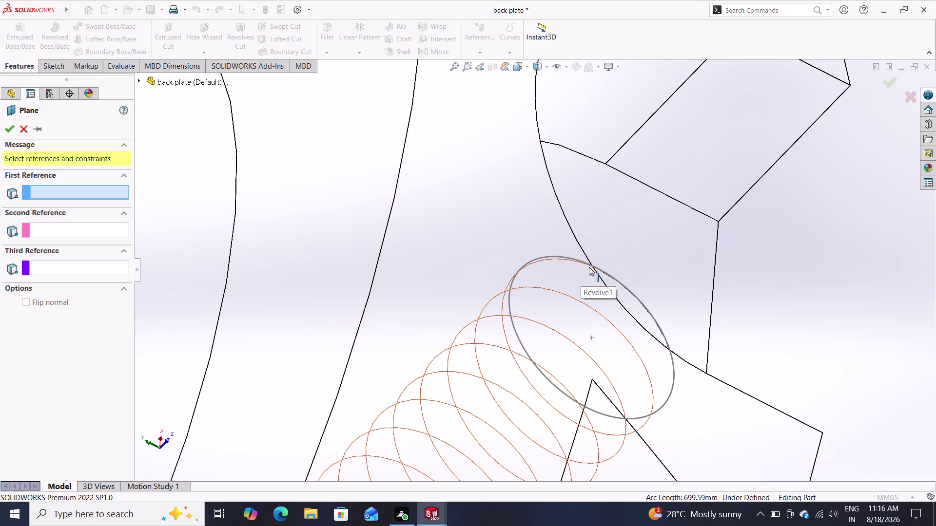
scroll(down, 3)
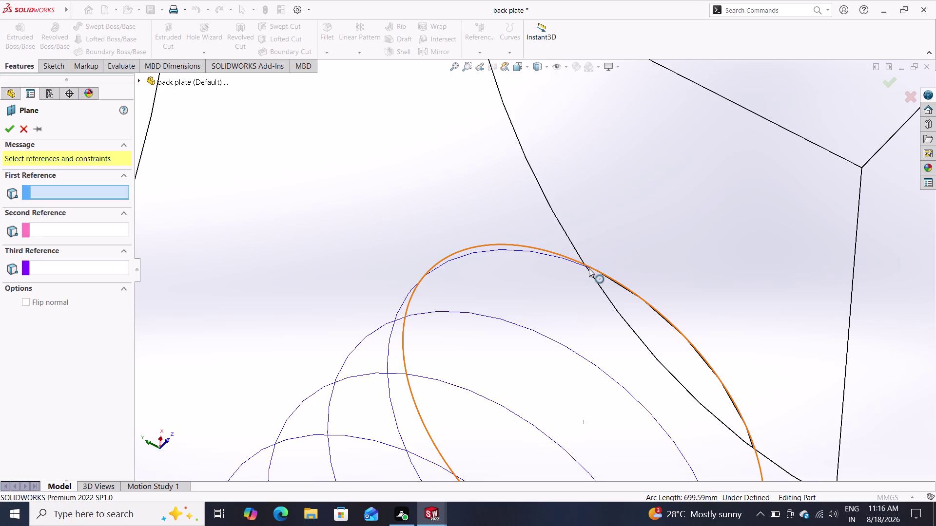
scroll(down, 3)
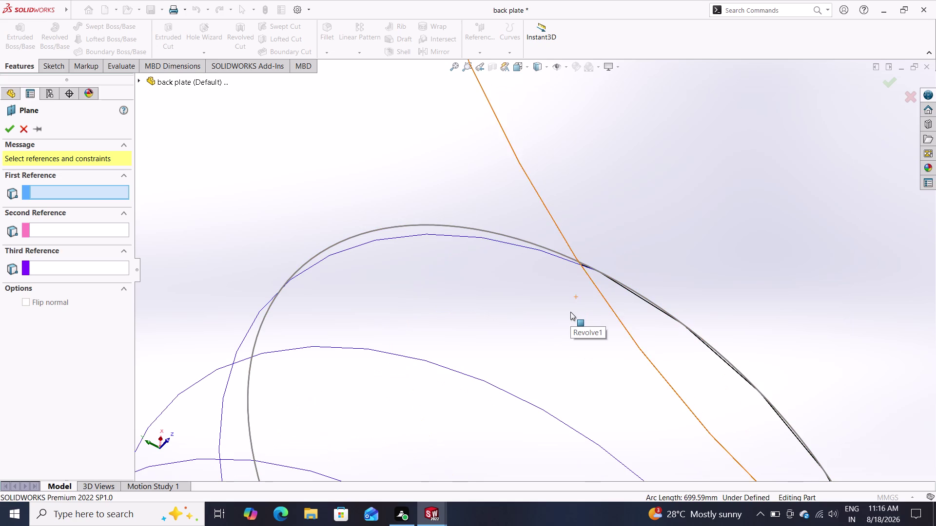
middle_drag(570, 313, 561, 299)
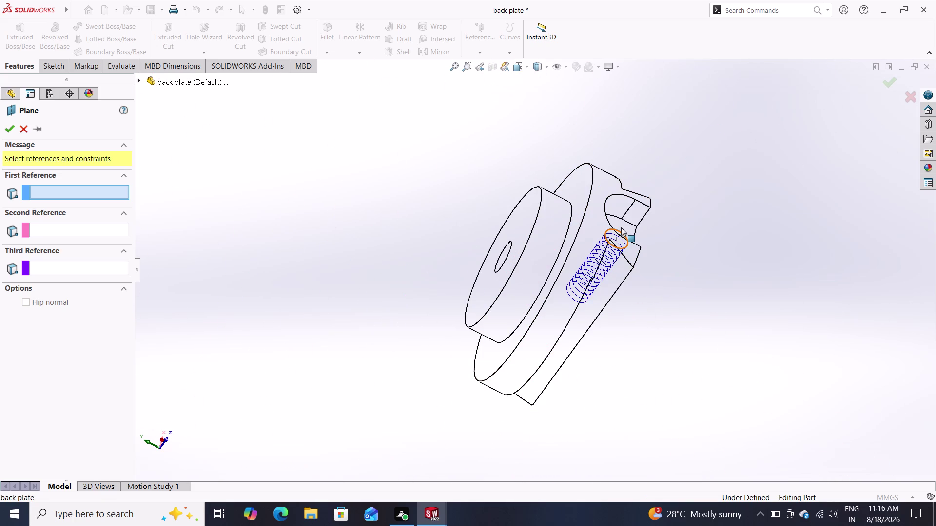
scroll(down, 3)
scroll(down, 3)
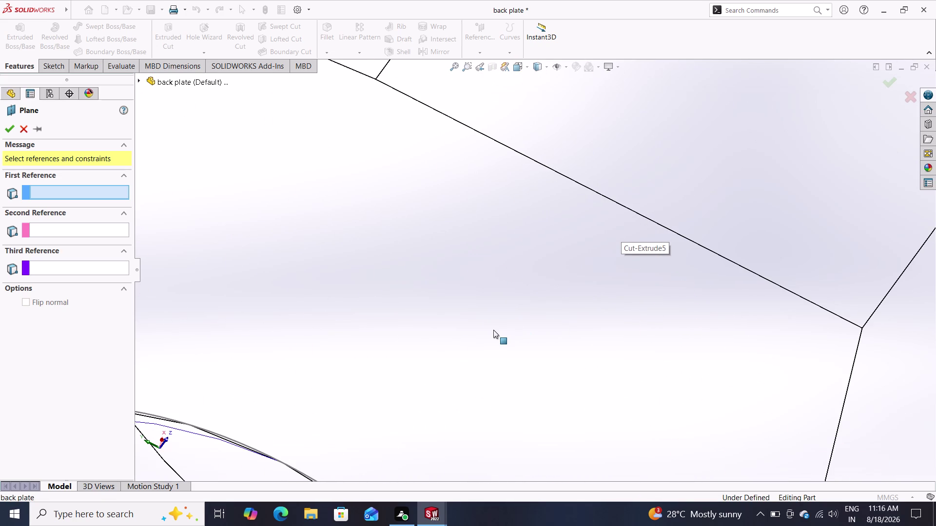
scroll(up, 3)
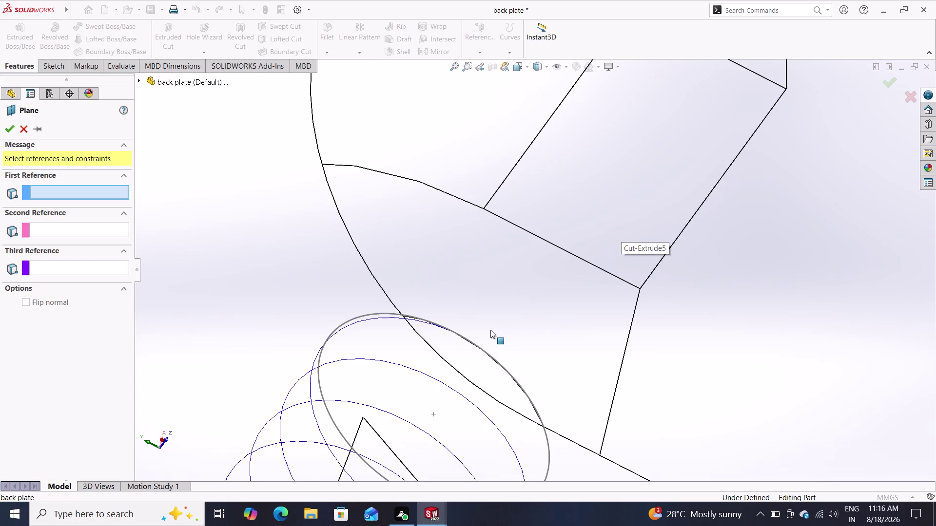
middle_drag(702, 373, 644, 333)
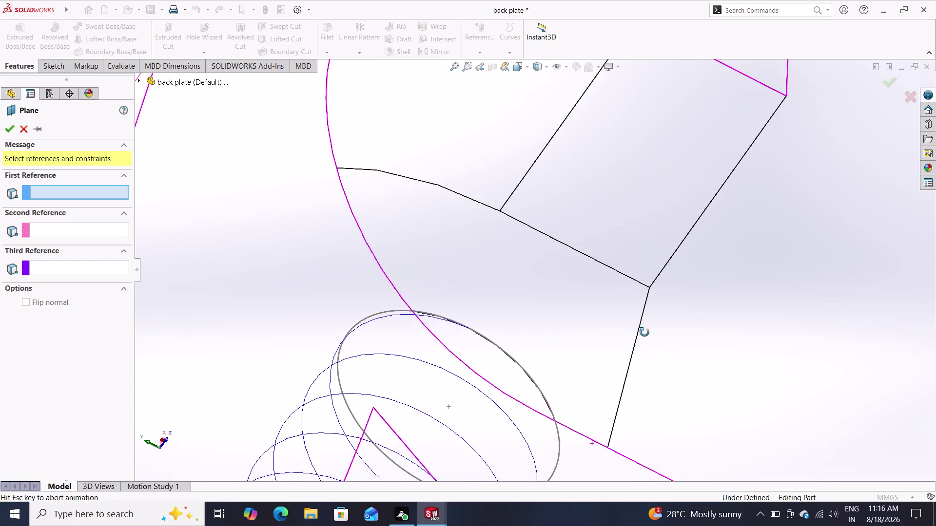
middle_drag(645, 332, 666, 309)
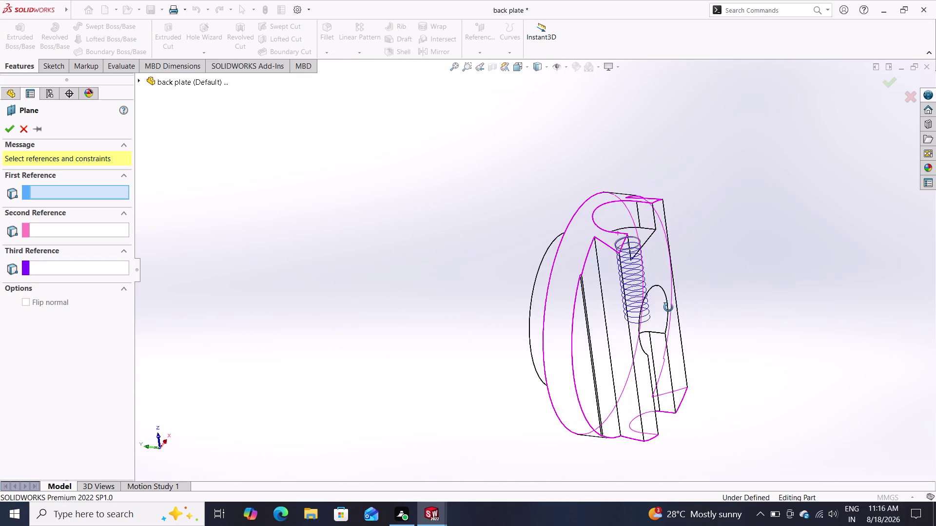
middle_drag(666, 309, 733, 370)
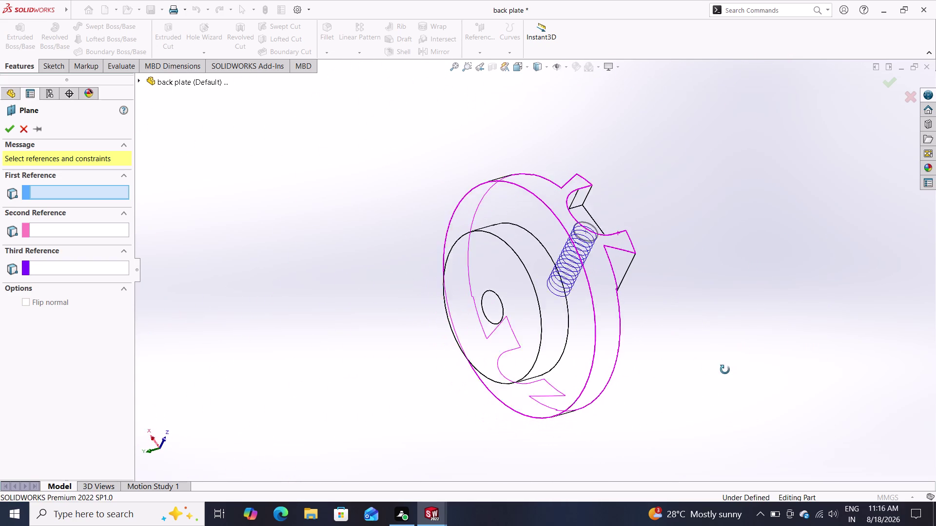
middle_drag(732, 370, 783, 354)
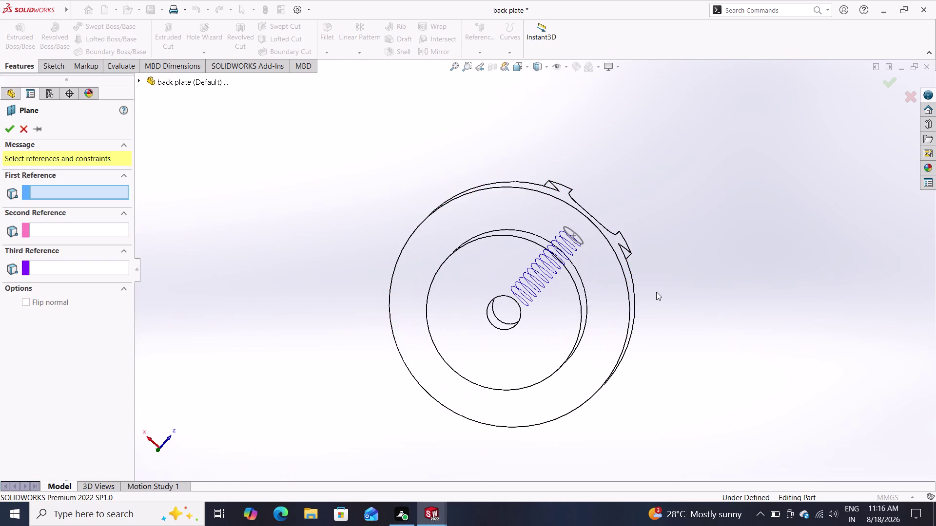
scroll(up, 3)
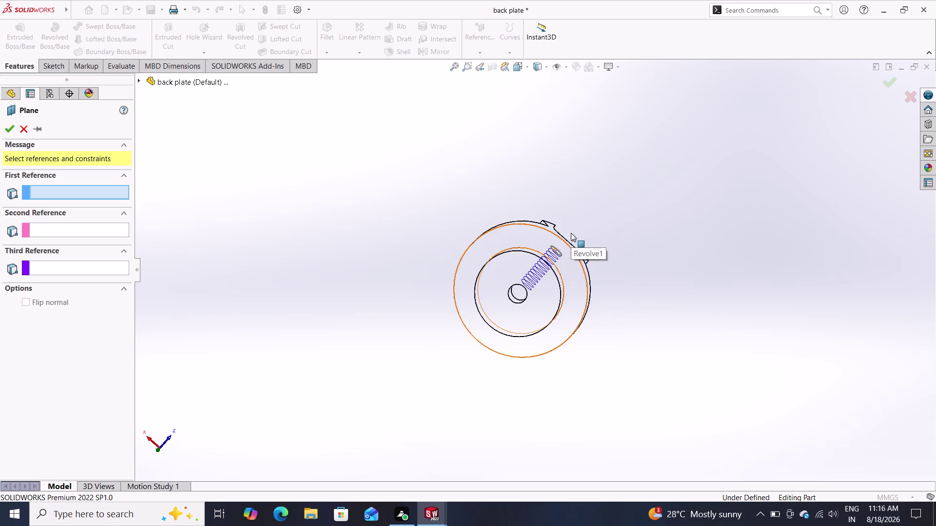
scroll(down, 3)
scroll(down, 3)
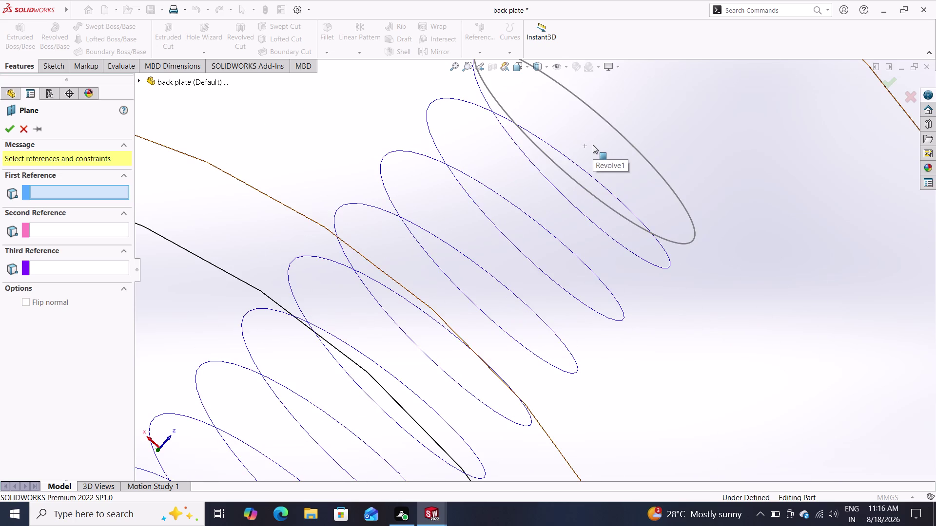
middle_drag(556, 145, 530, 175)
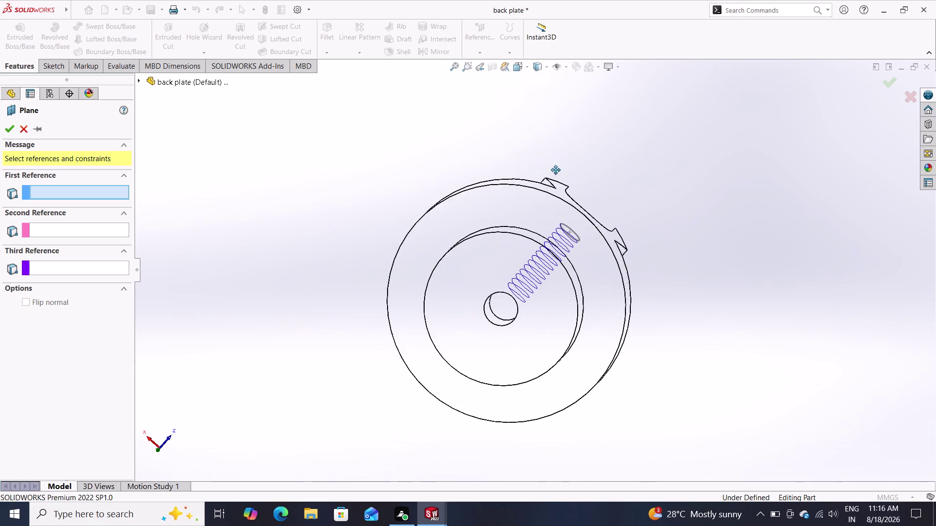
middle_click(568, 225)
middle_drag(567, 229, 522, 316)
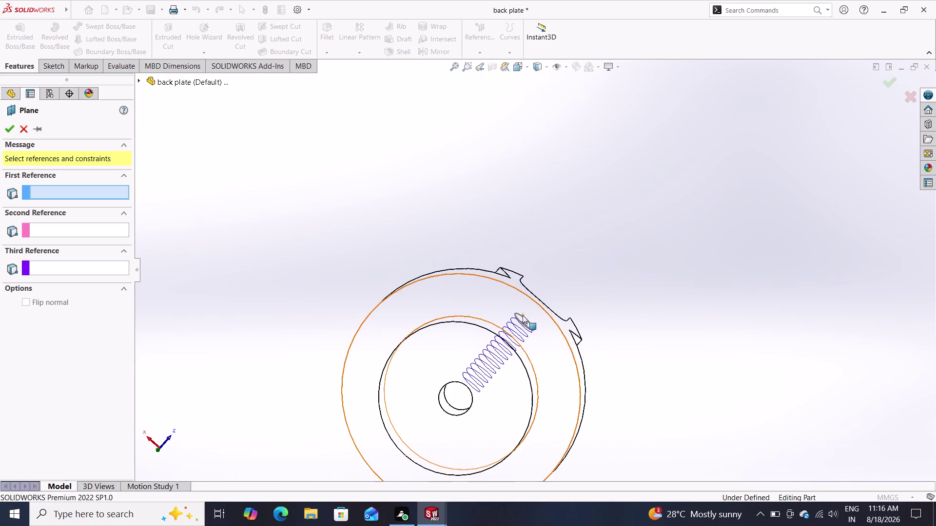
scroll(down, 3)
scroll(down, 3)
scroll(down, 3)
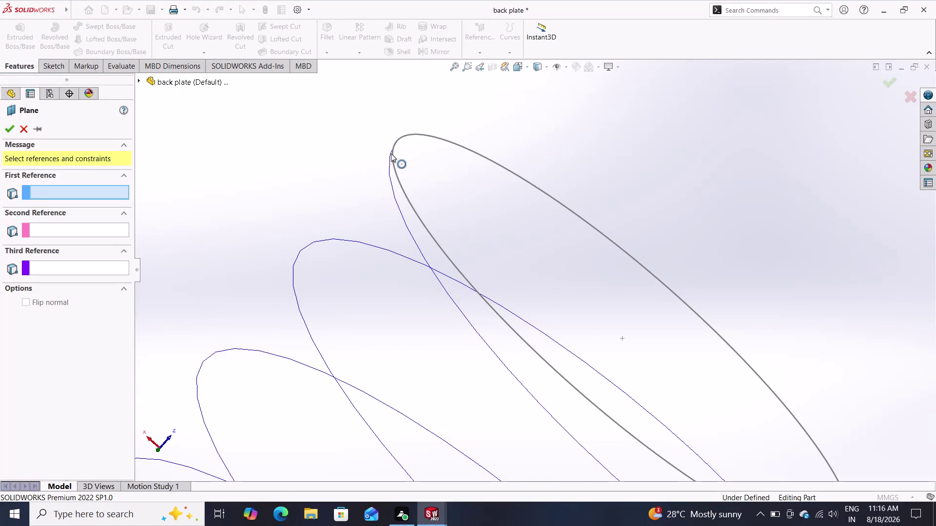
click(391, 151)
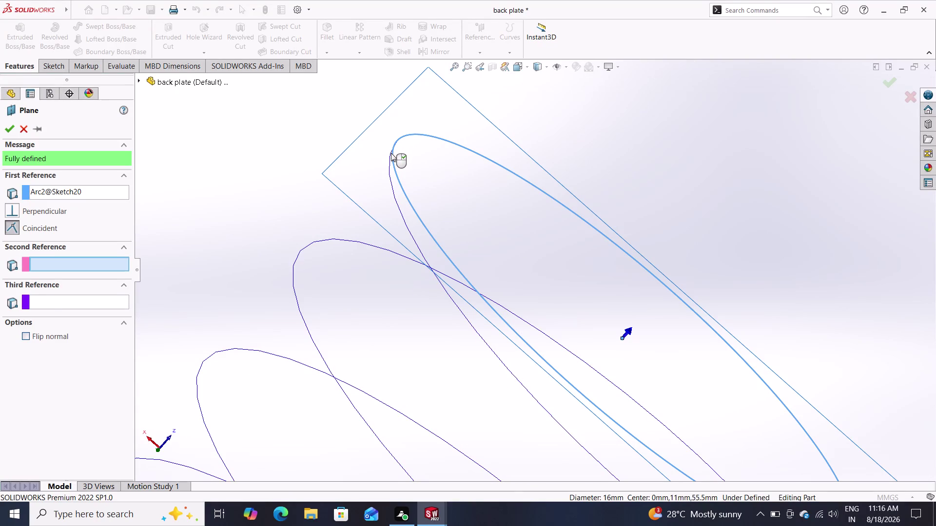
Set the helix curve as the new plane's reference, clearing and reselecting it.
click(390, 153)
click(390, 152)
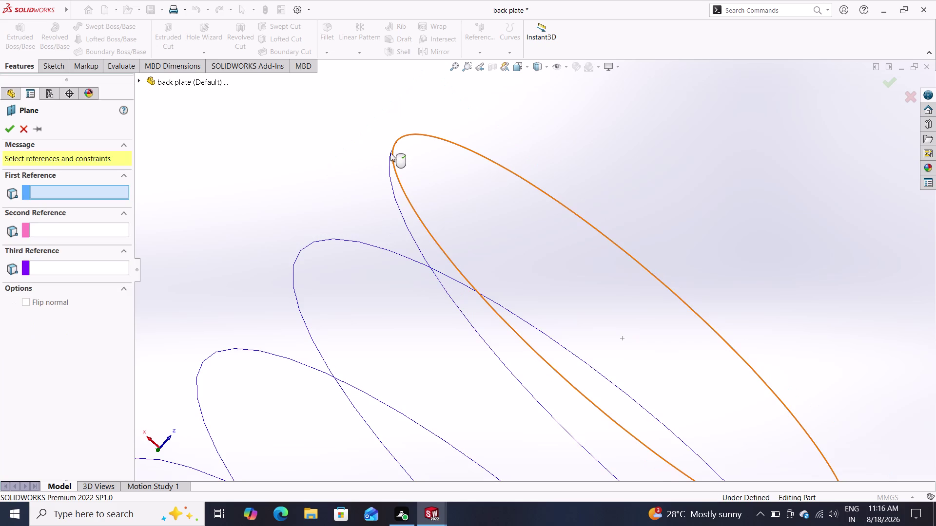
click(396, 142)
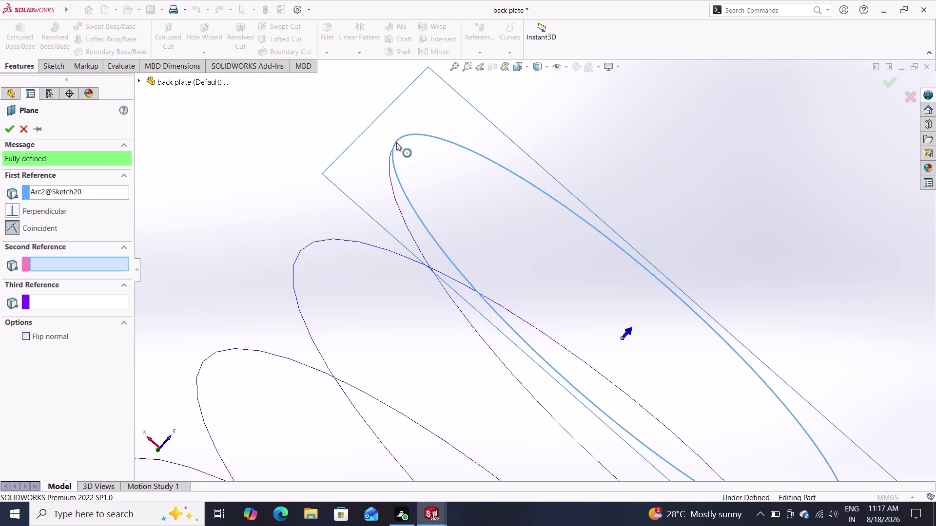
click(396, 143)
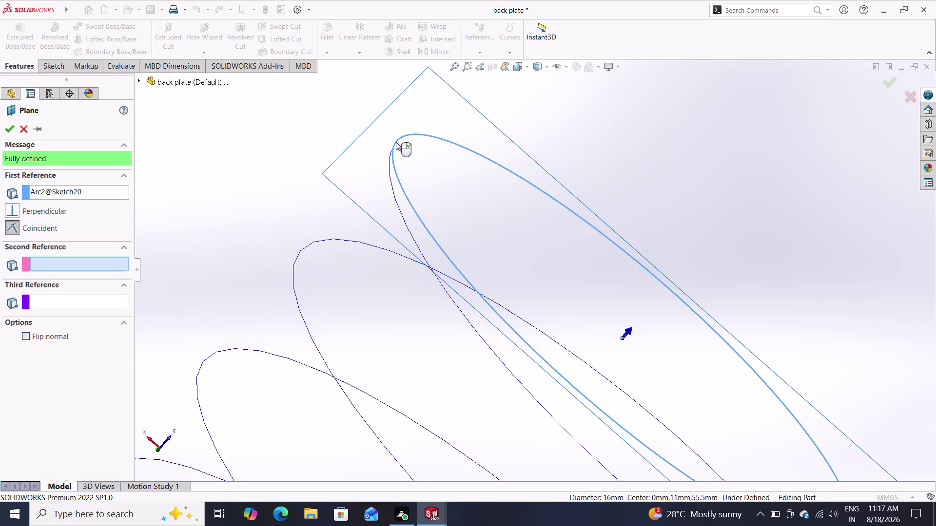
scroll(down, 3)
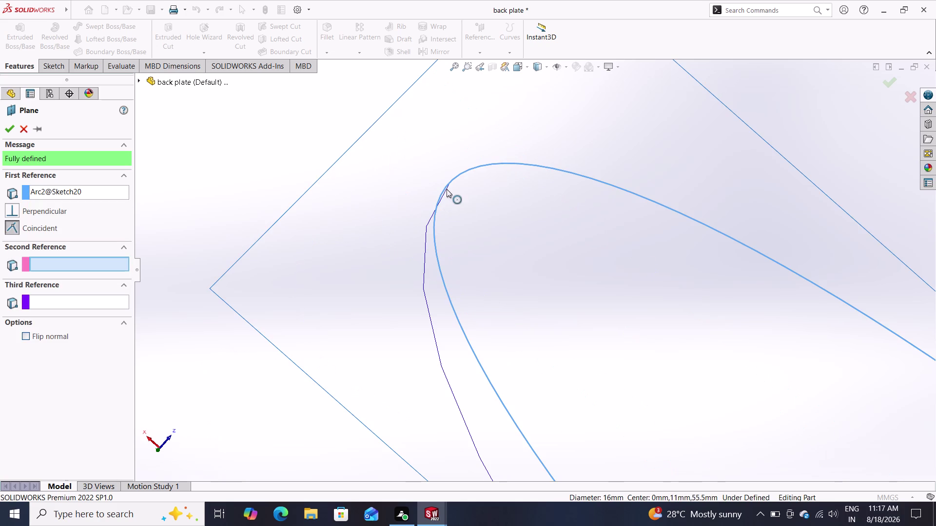
scroll(down, 3)
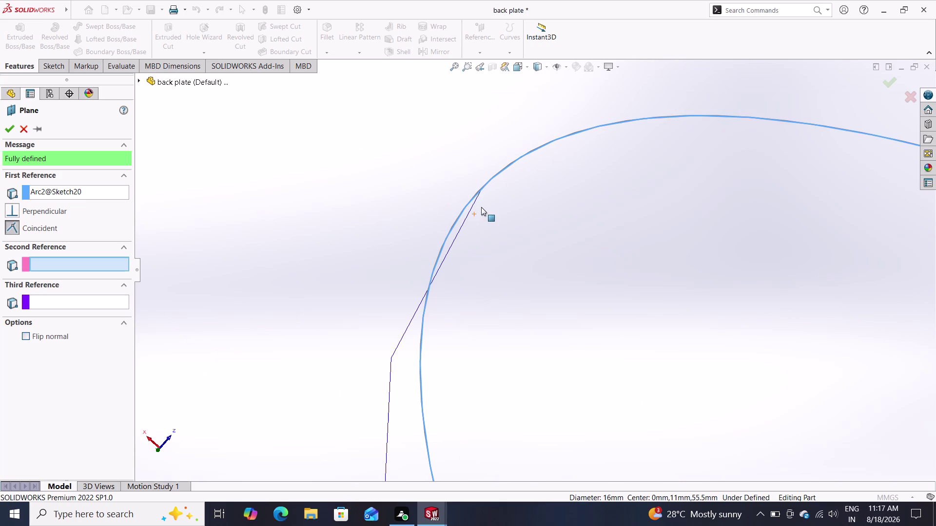
scroll(down, 3)
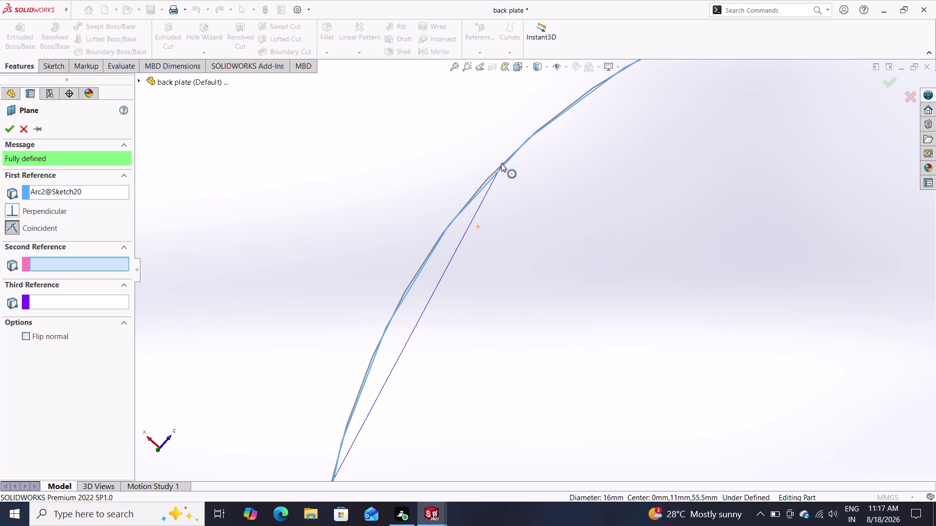
click(502, 162)
click(502, 163)
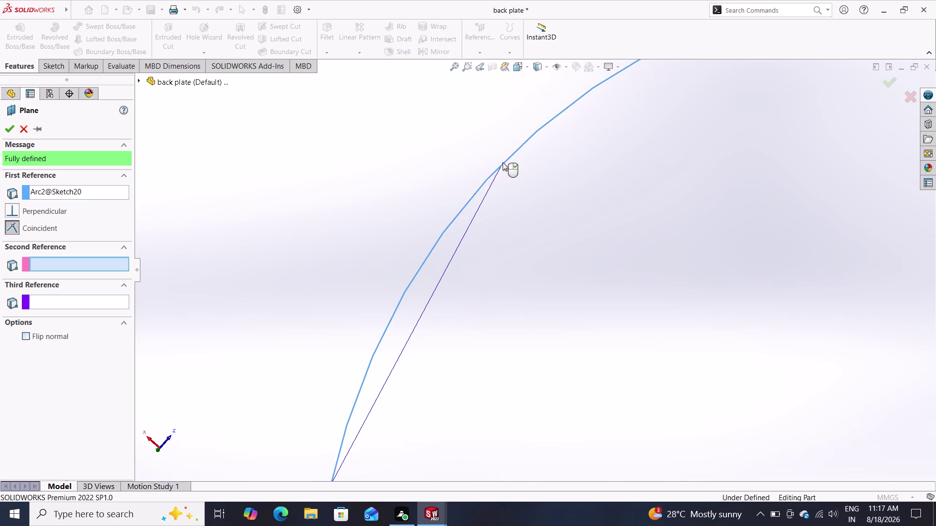
scroll(down, 3)
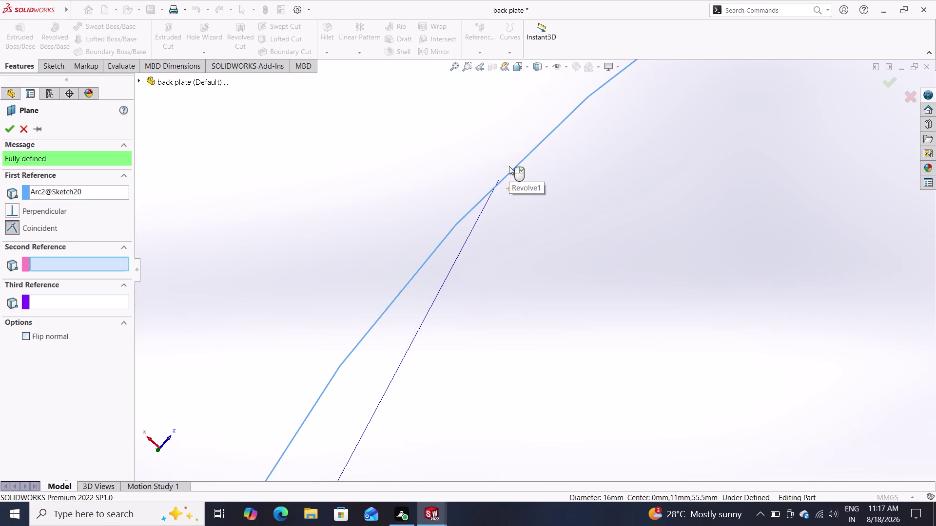
scroll(down, 3)
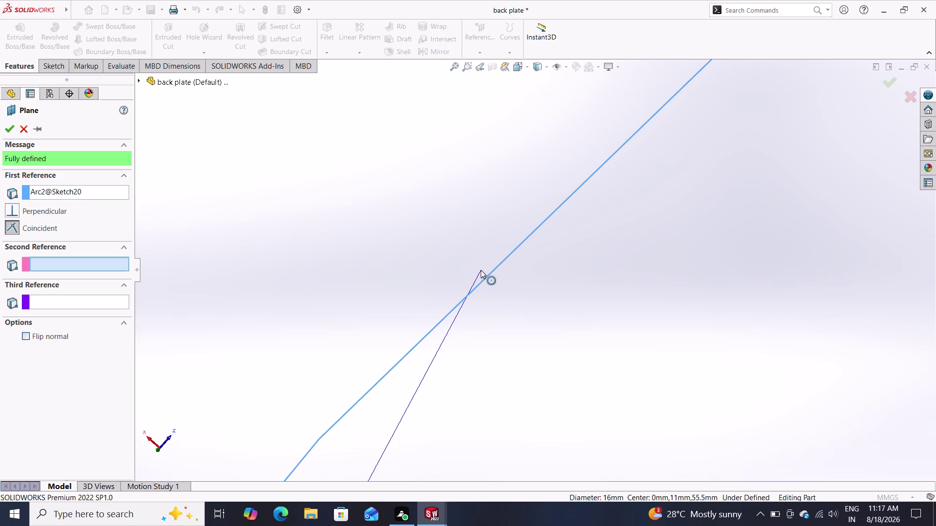
scroll(down, 3)
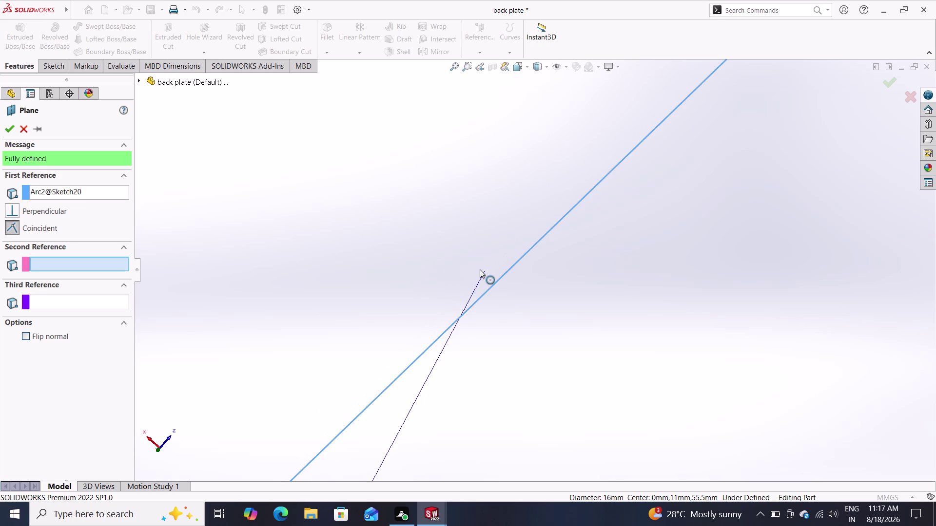
click(487, 272)
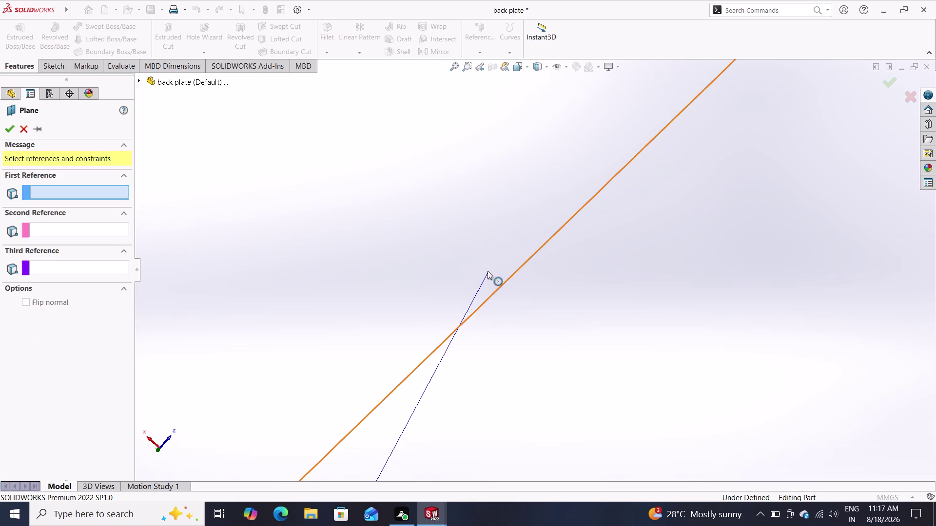
click(489, 271)
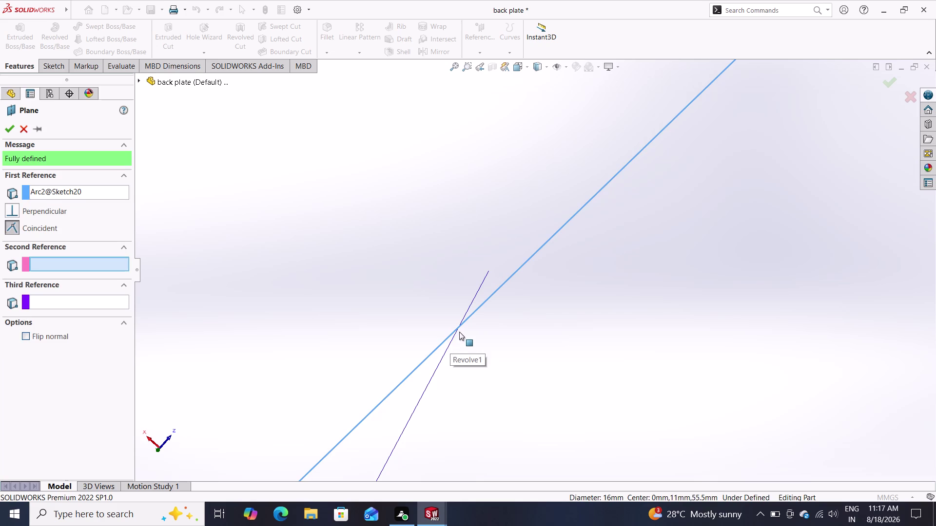
click(488, 273)
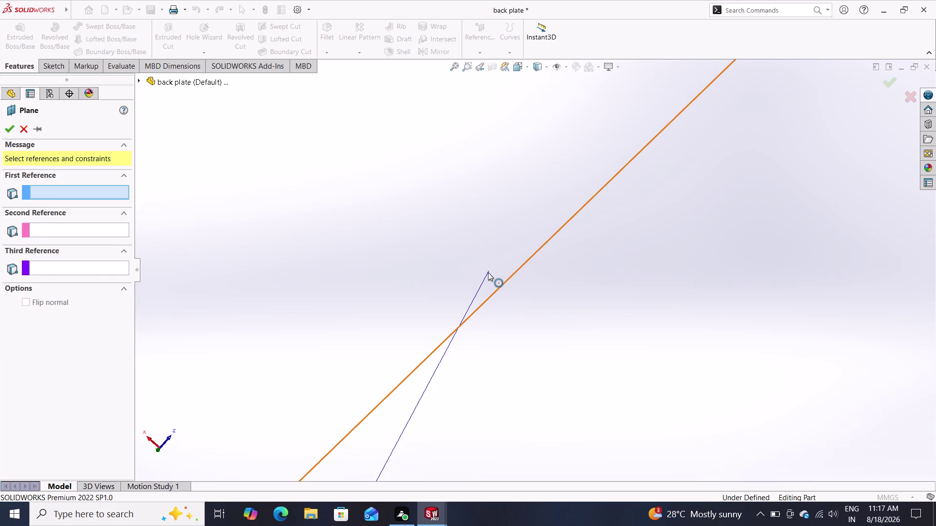
click(488, 270)
click(488, 270)
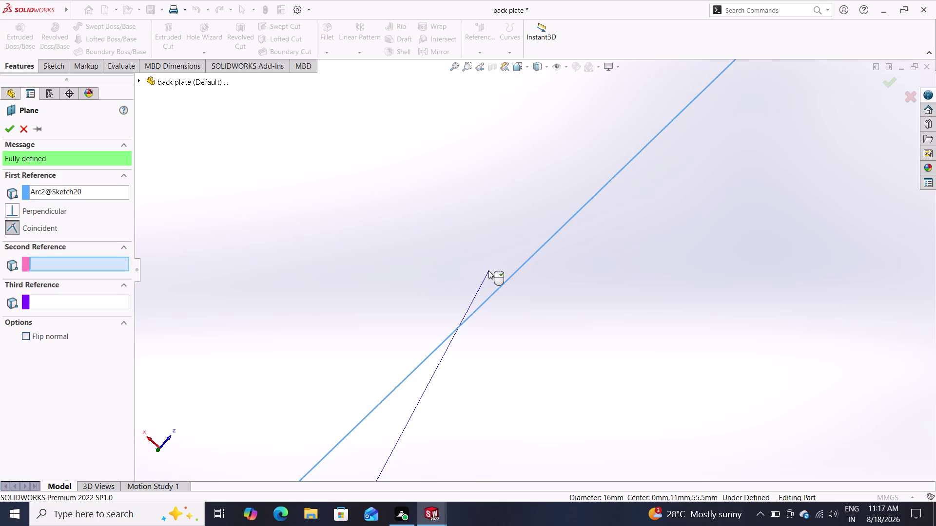
Zoom in and pick the helix end point as the first plane reference.
scroll(up, 3)
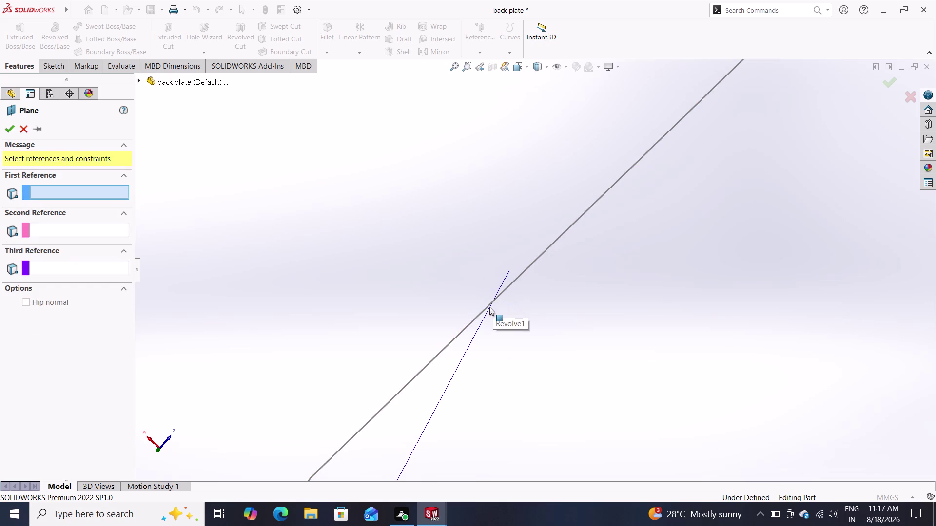
scroll(up, 3)
scroll(up, 3)
scroll(up, 3)
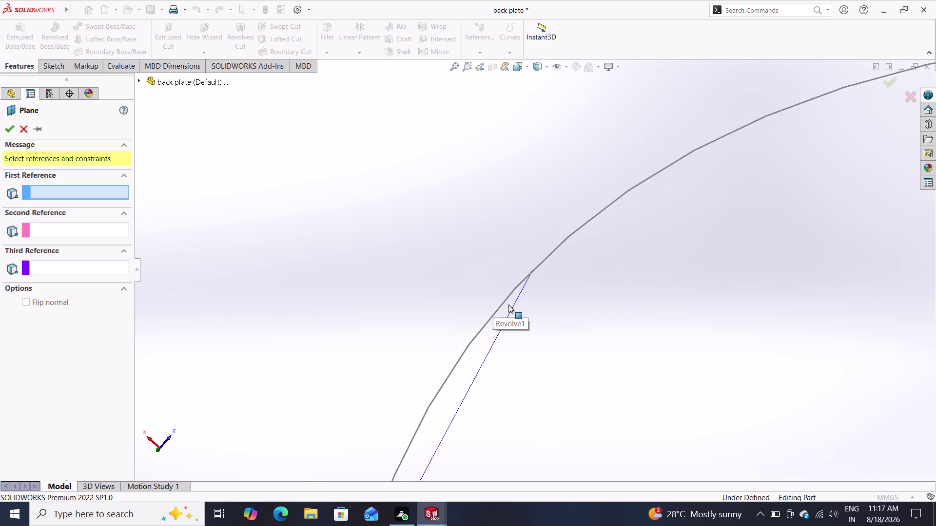
scroll(up, 3)
scroll(up, 3)
scroll(up, 3)
scroll(up, 3)
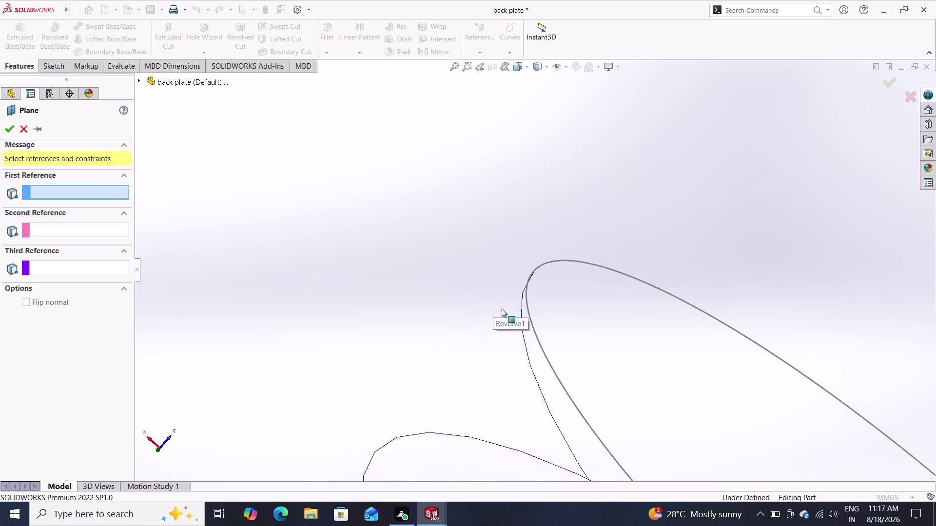
scroll(up, 3)
scroll(up, 3)
scroll(up, 3)
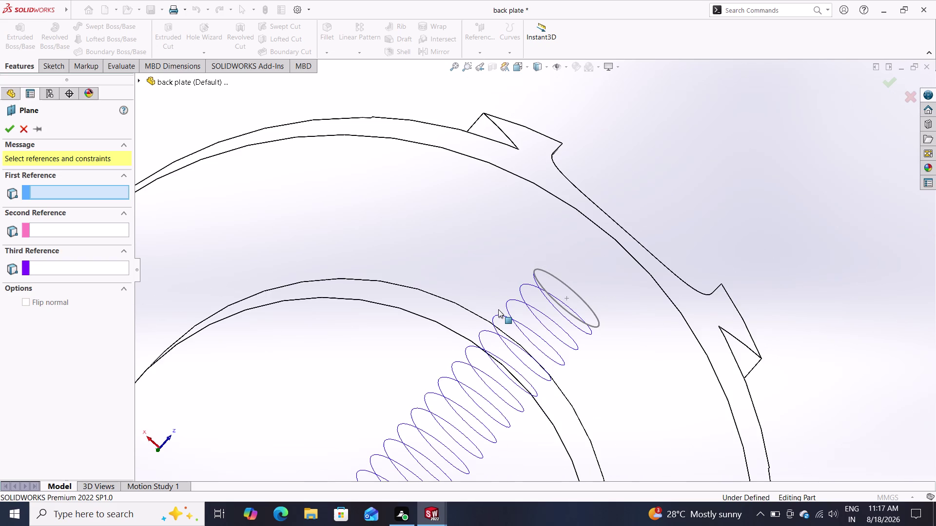
scroll(up, 3)
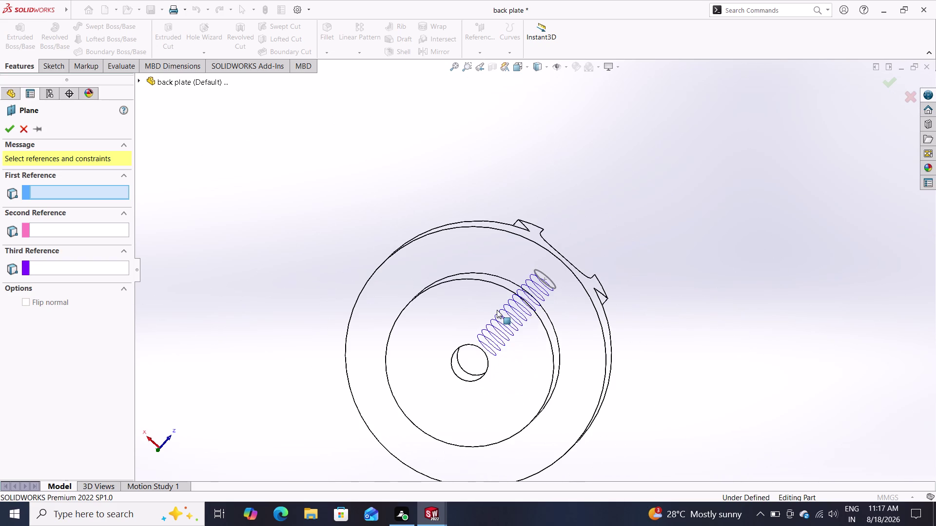
scroll(down, 3)
scroll(down, 3)
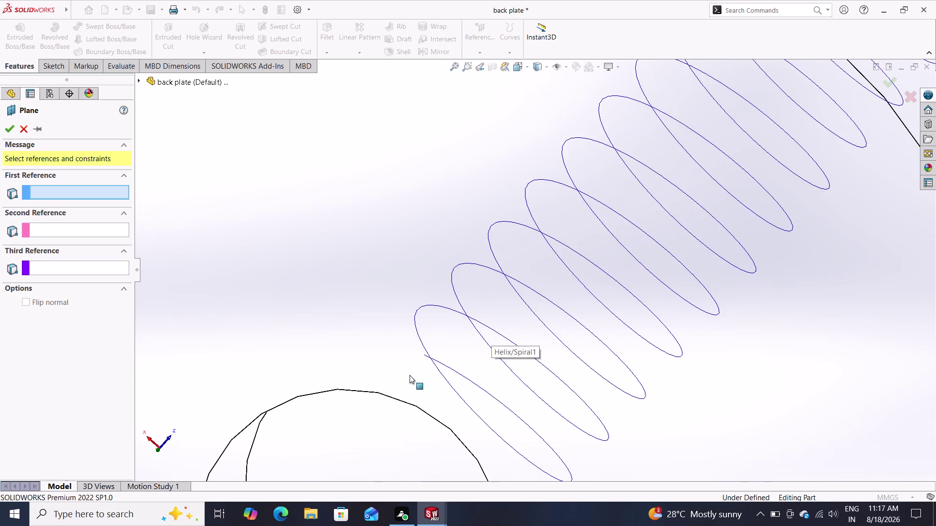
scroll(down, 3)
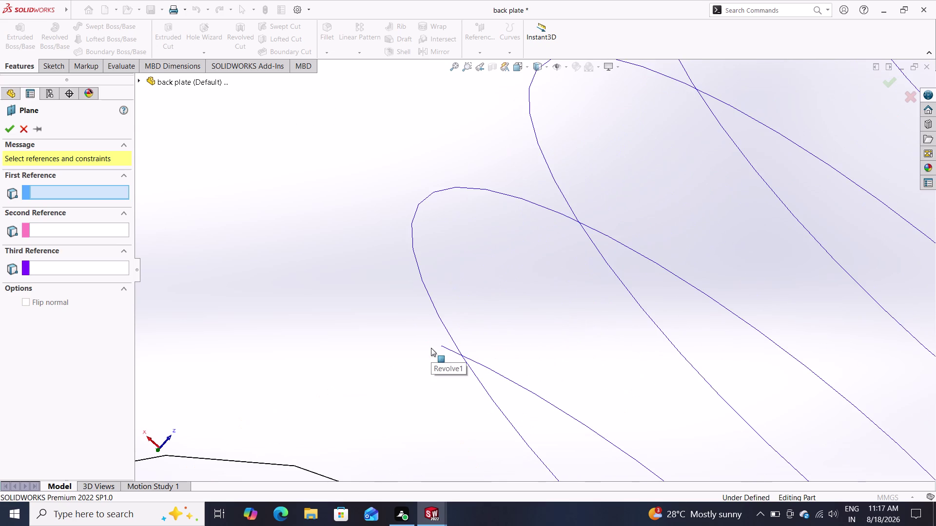
click(441, 346)
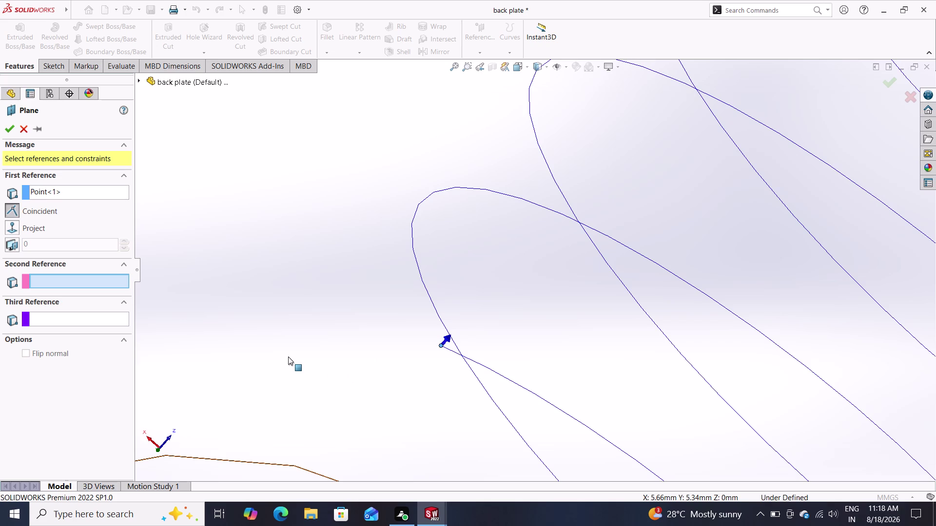
Add Top Plane as the parallel second reference and create Plane1.
click(82, 281)
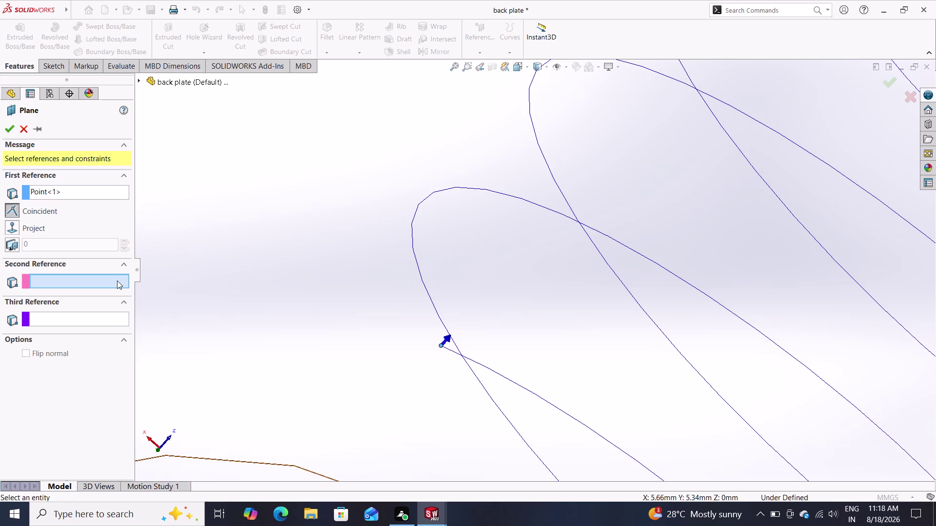
click(140, 81)
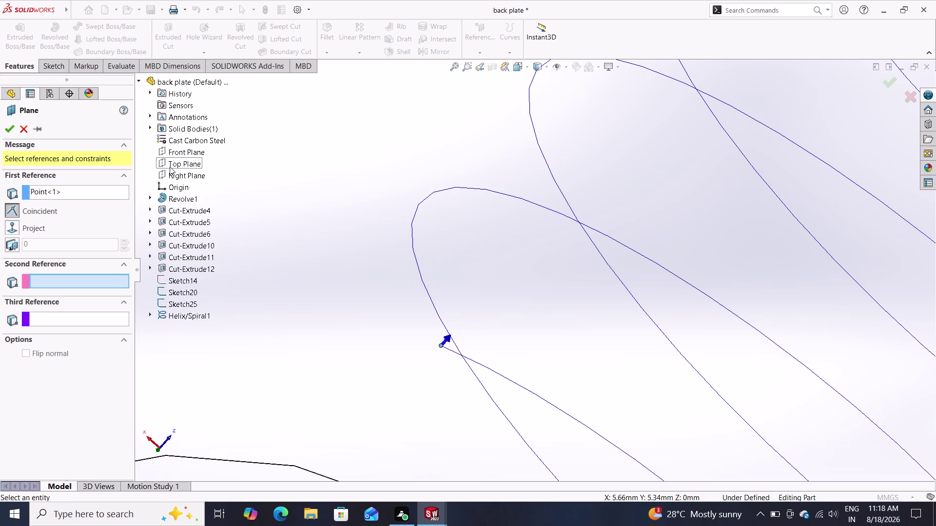
click(169, 165)
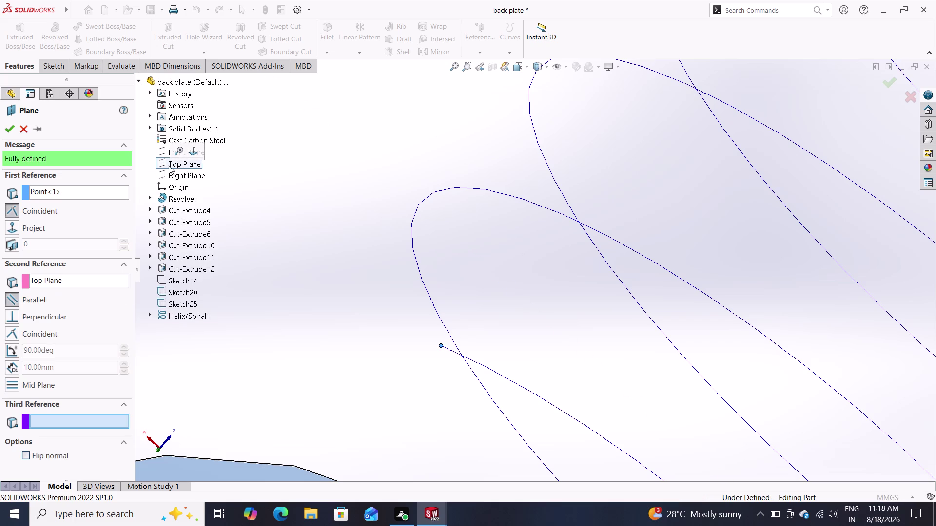
click(8, 125)
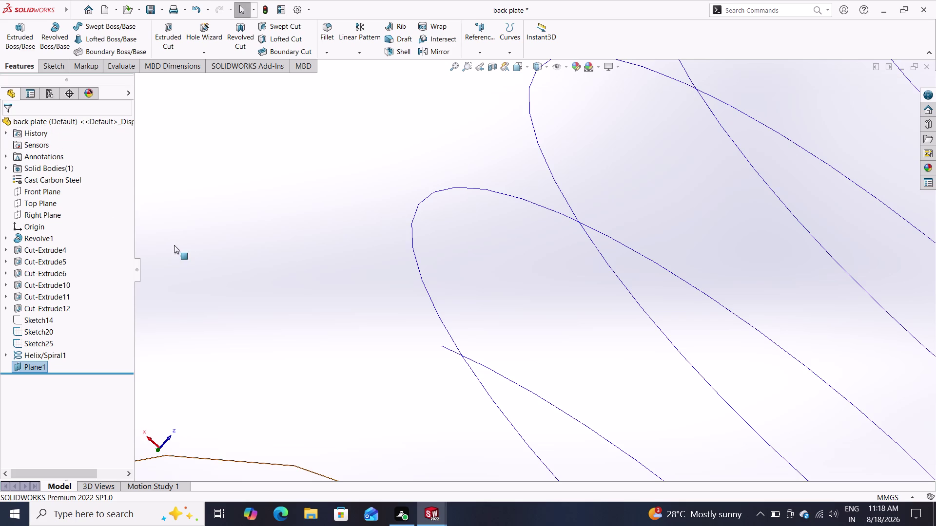
Orient the view Normal To Plane1 and open a new sketch on it.
scroll(down, 3)
scroll(up, 3)
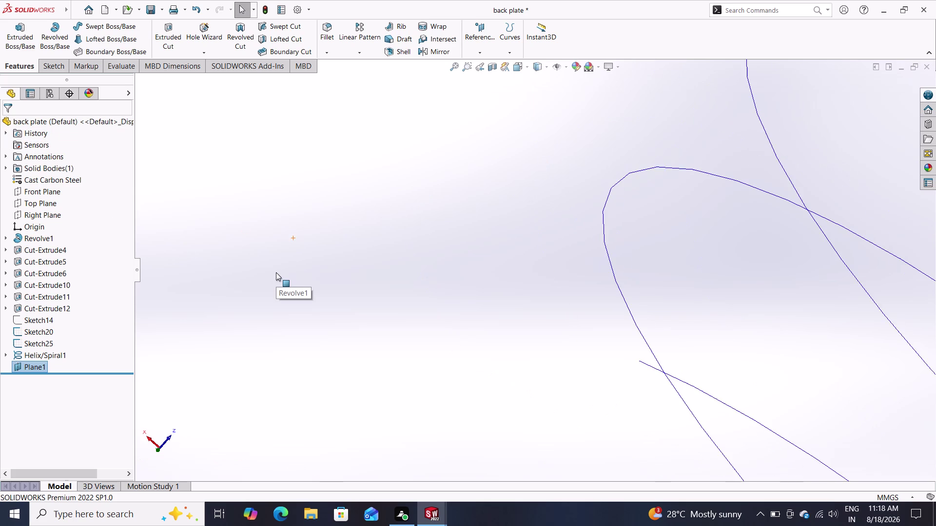
scroll(up, 3)
scroll(up, 3)
scroll(up, 3)
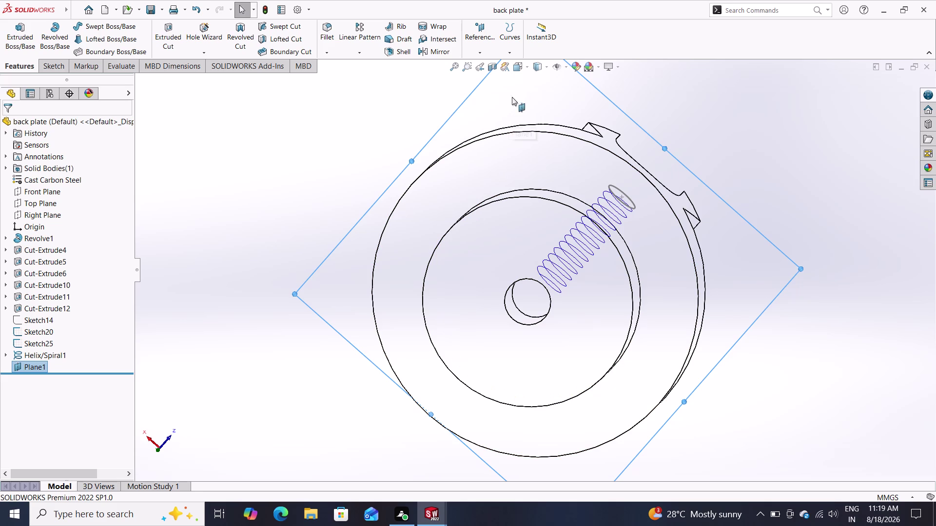
click(544, 66)
click(545, 67)
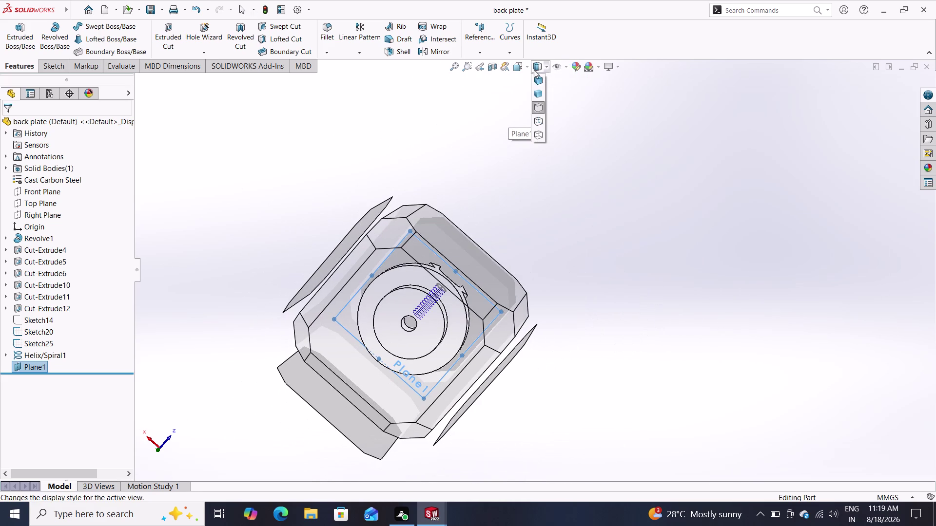
key(Escape)
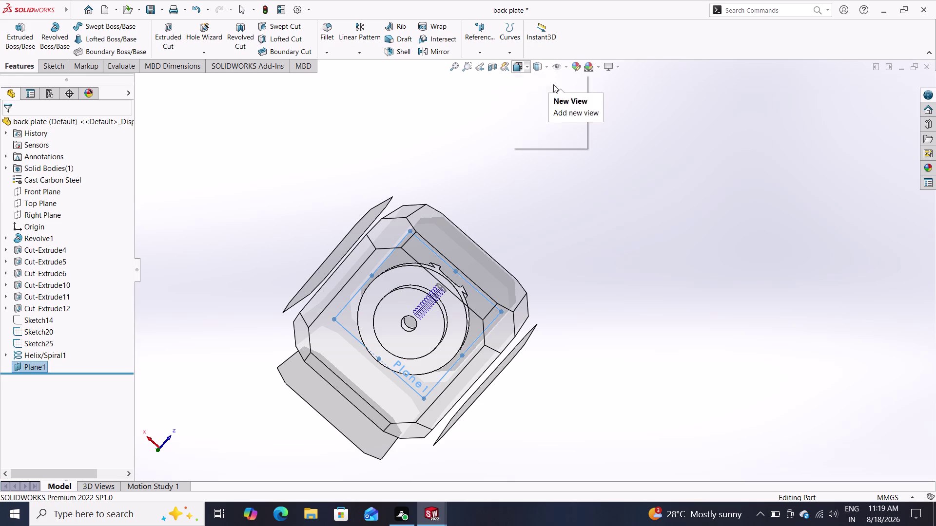
click(546, 67)
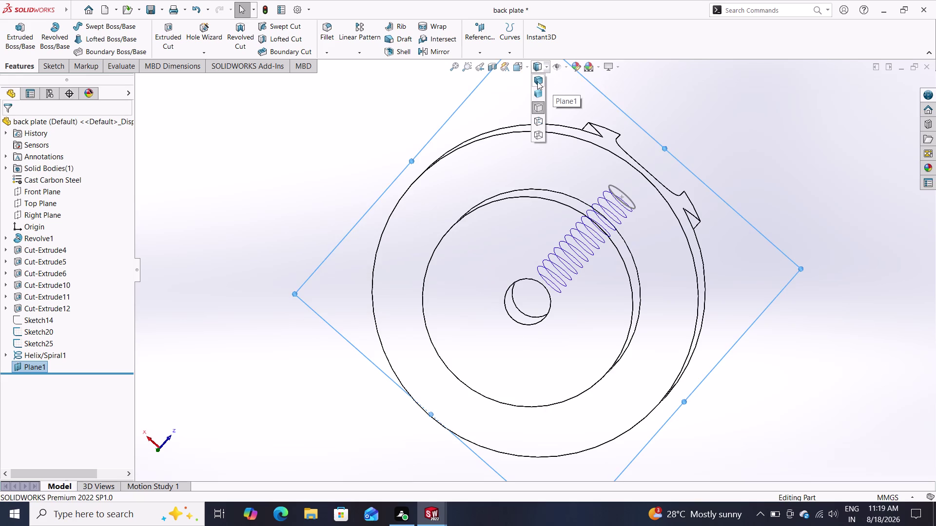
click(537, 81)
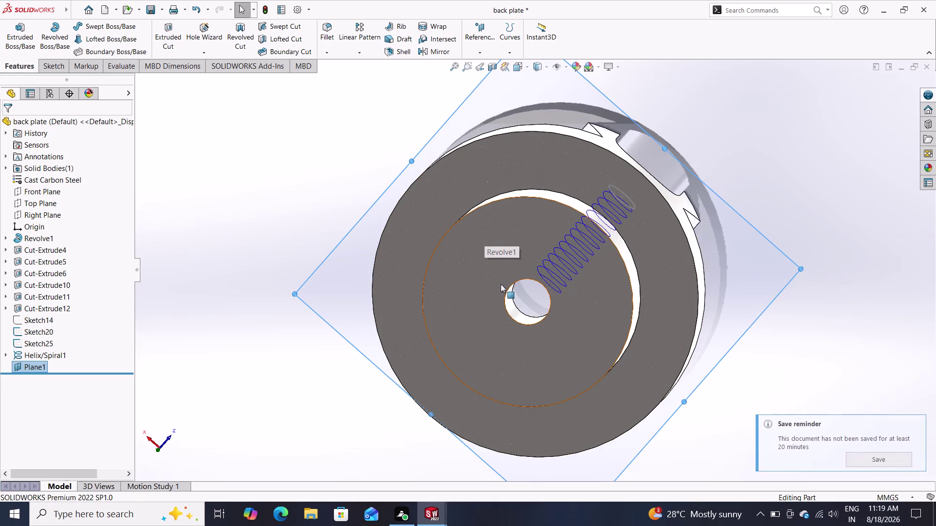
click(501, 284)
click(543, 257)
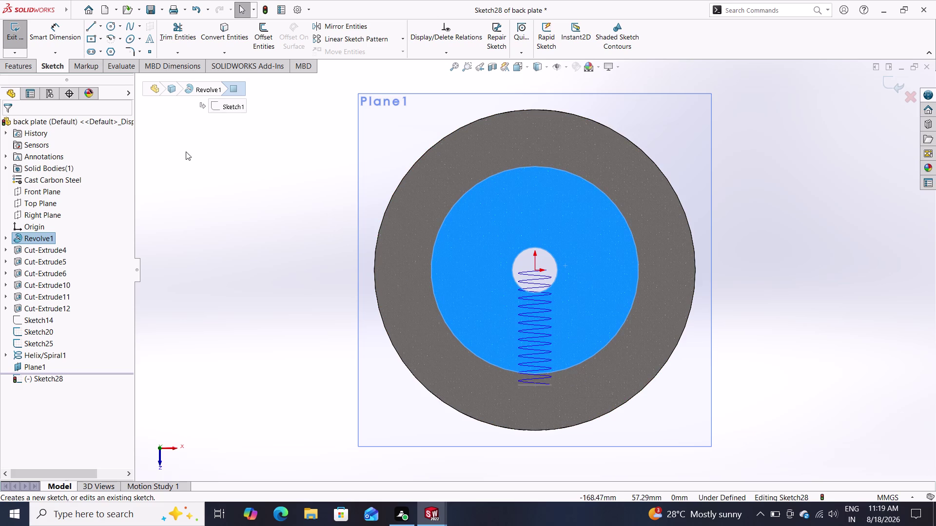
Draw a small center rectangle on Plane1 beside the helix.
click(91, 37)
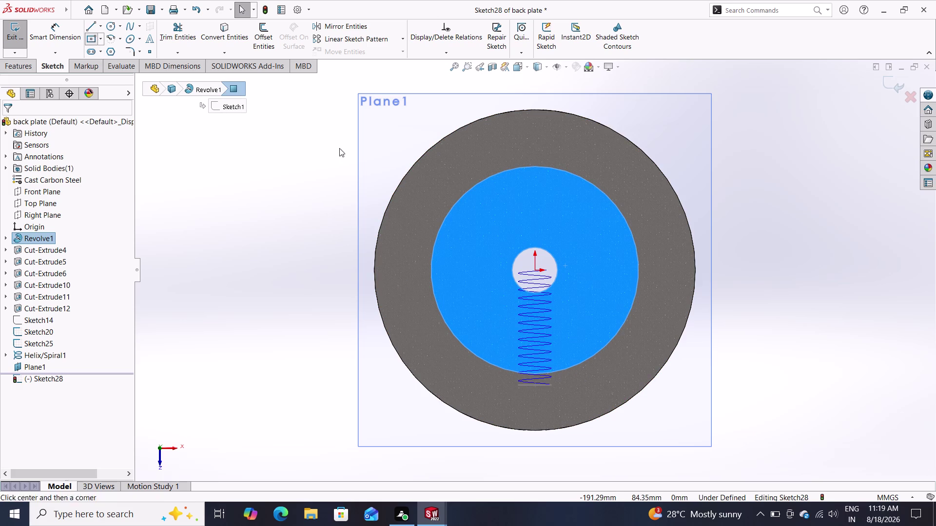
click(581, 246)
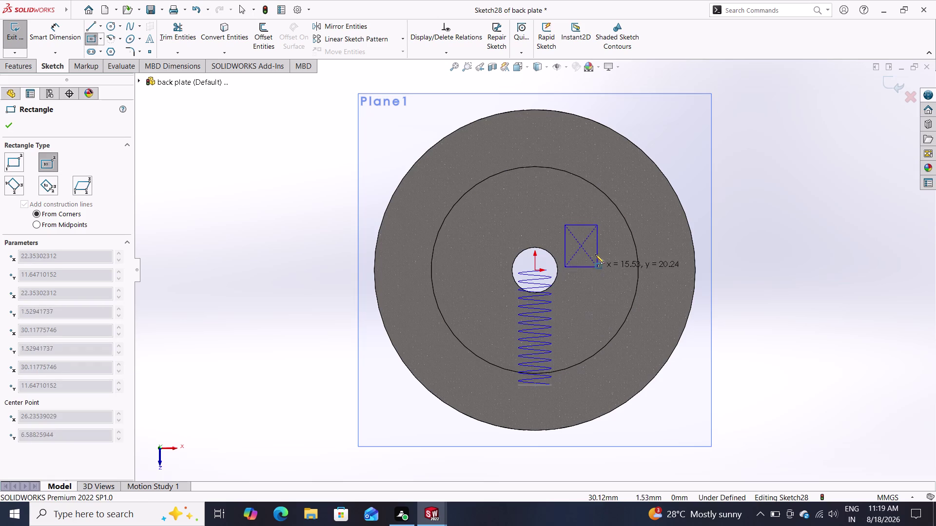
click(594, 252)
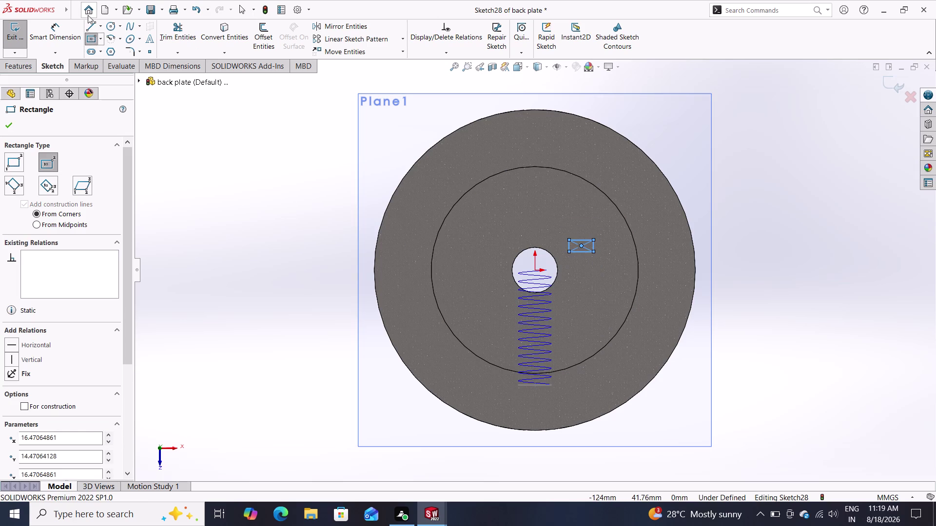
drag(52, 34, 72, 38)
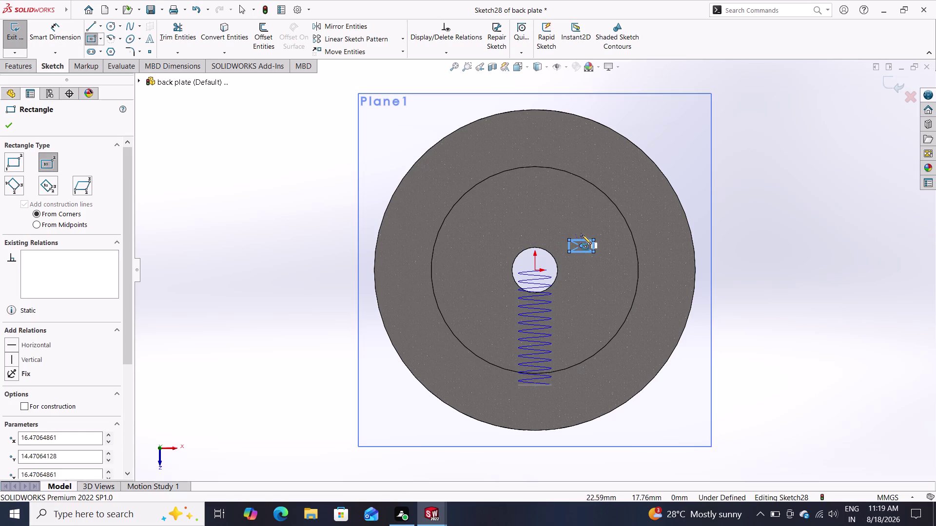
click(581, 238)
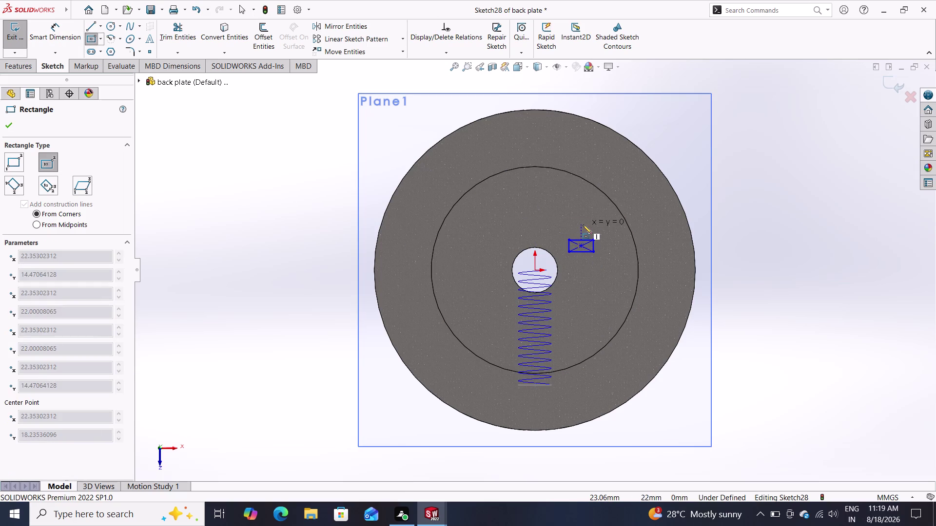
key(Escape)
key(Escape)
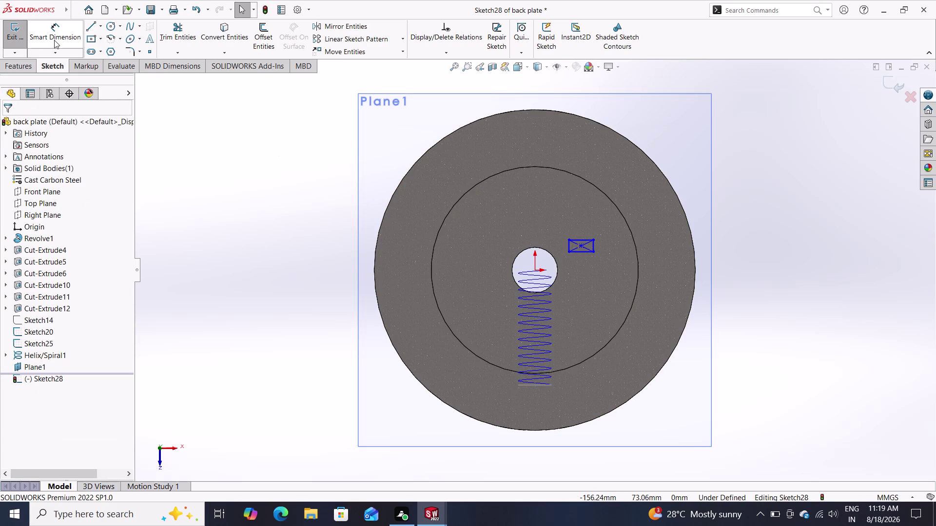
Dimension the rectangle 2 mm wide and 2 mm high.
click(59, 33)
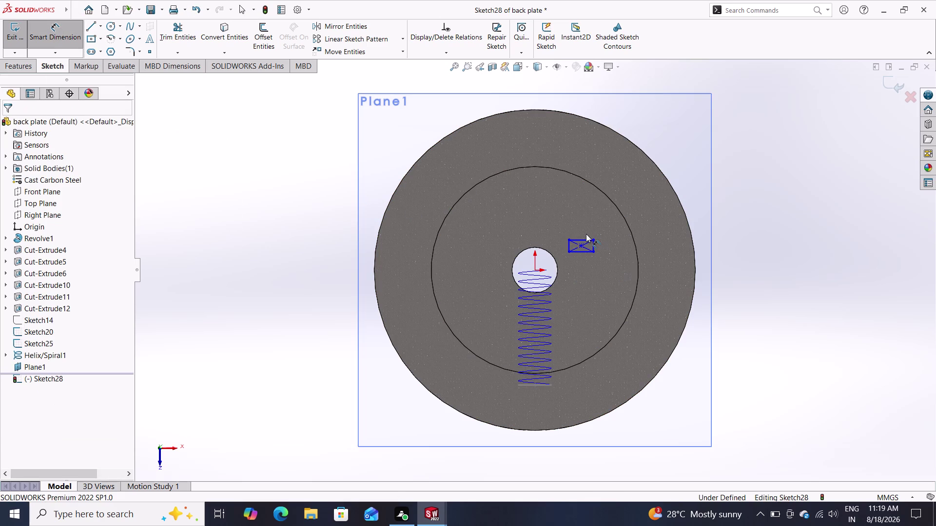
scroll(down, 3)
click(527, 282)
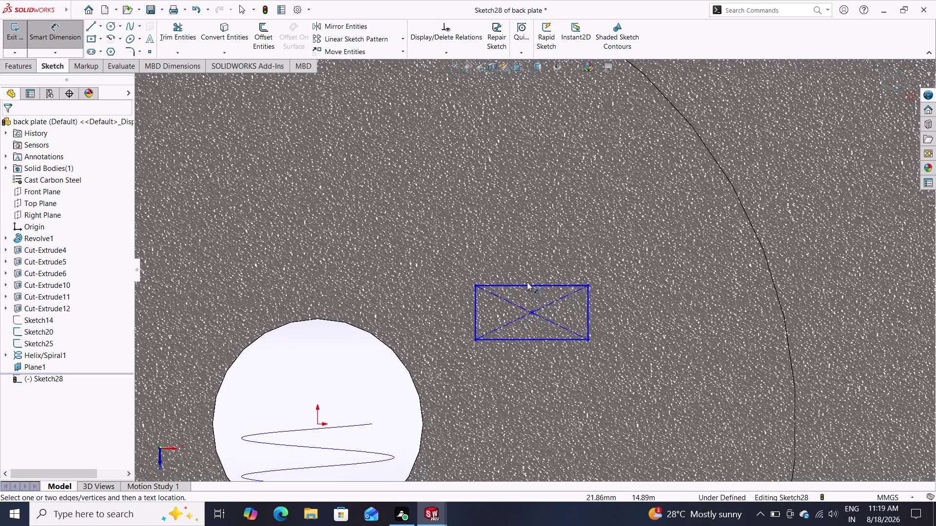
click(526, 284)
click(526, 235)
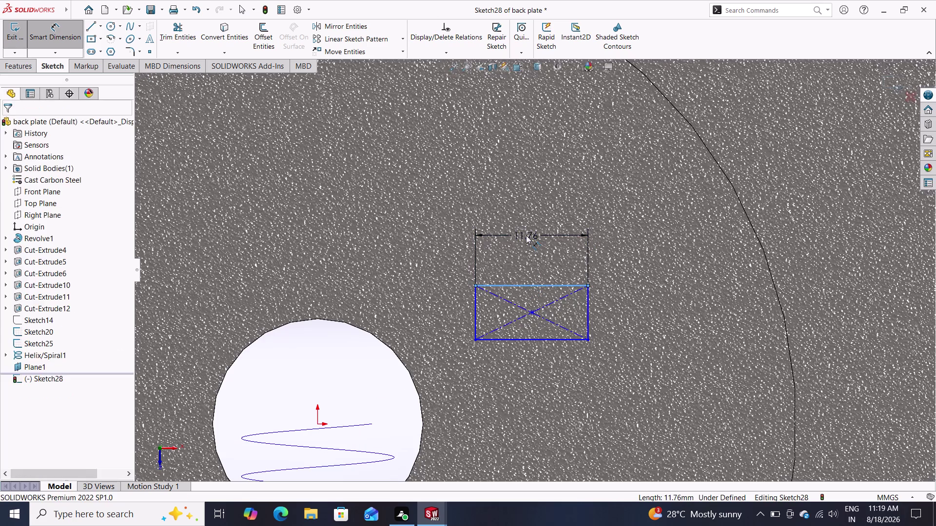
key(2)
key(Return)
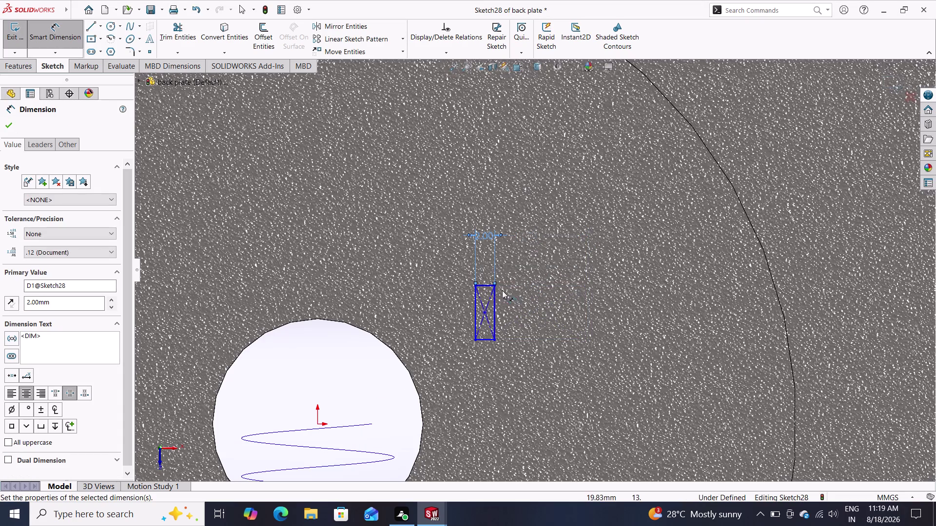
click(493, 304)
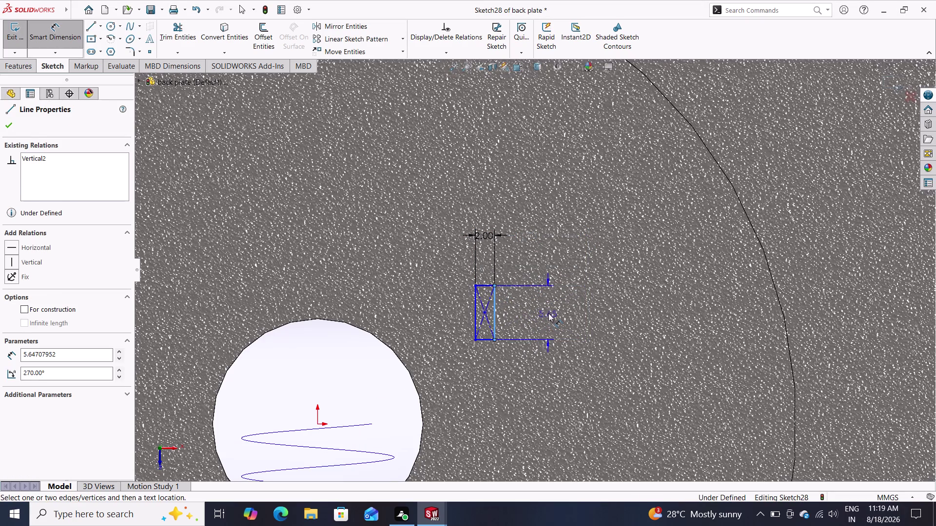
click(549, 313)
key(2)
key(Return)
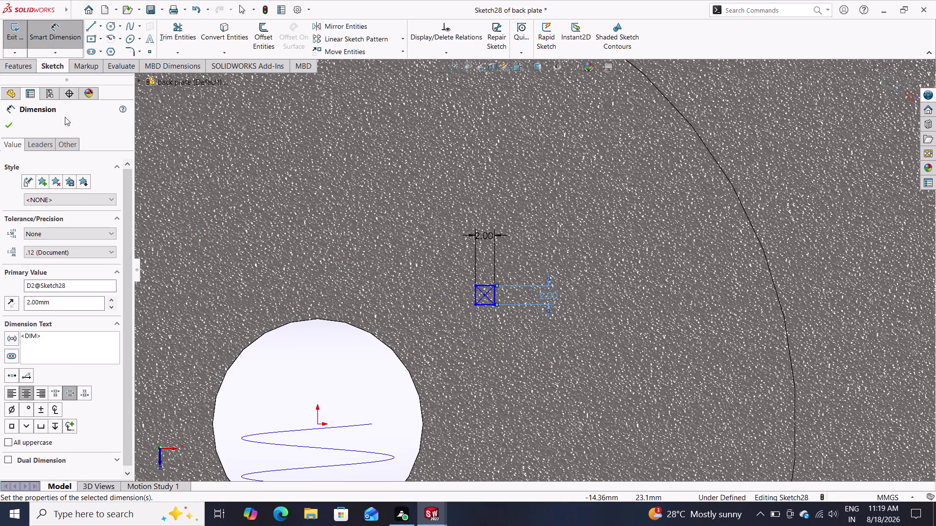
click(8, 127)
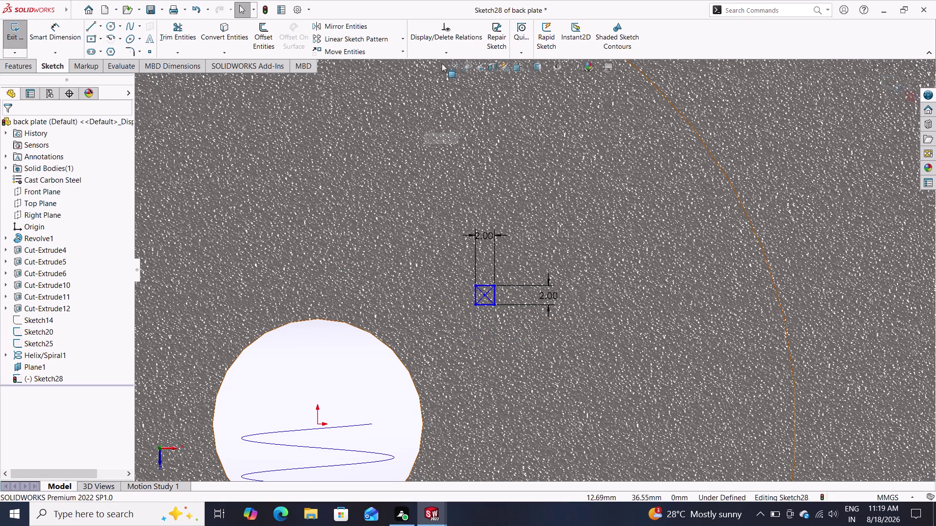
click(448, 52)
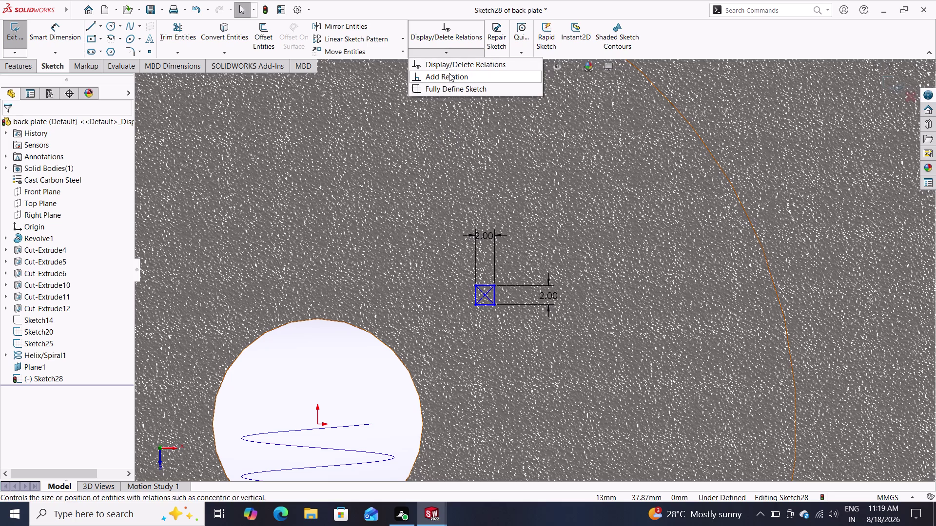
Add a Pierce relation between the square's centre point and the helix.
click(449, 73)
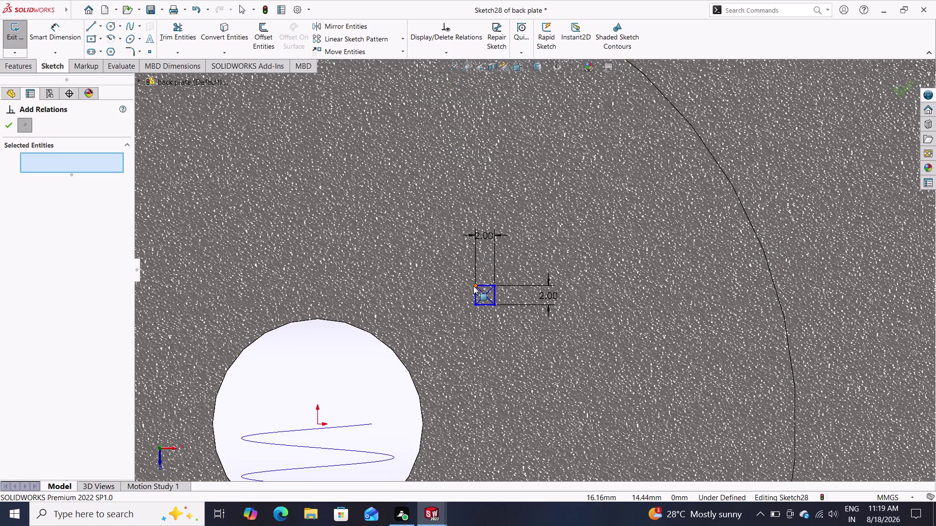
click(475, 286)
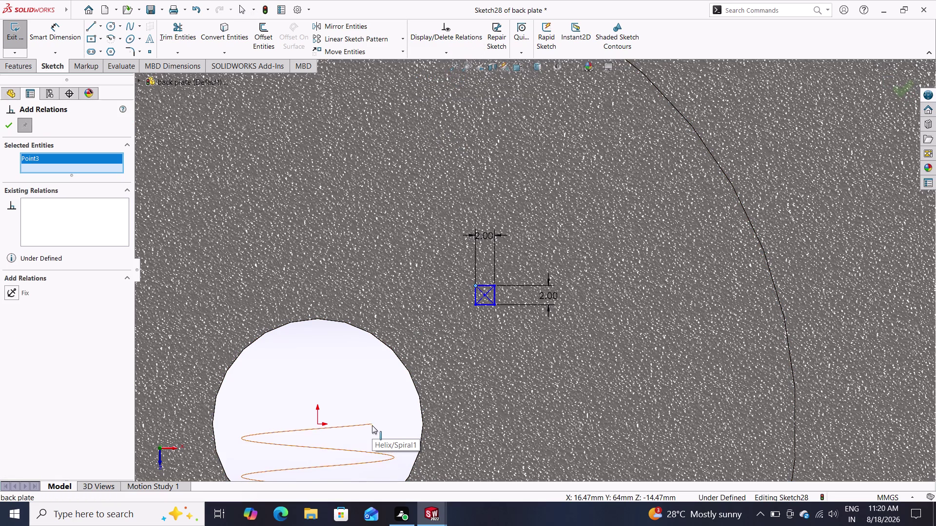
click(359, 450)
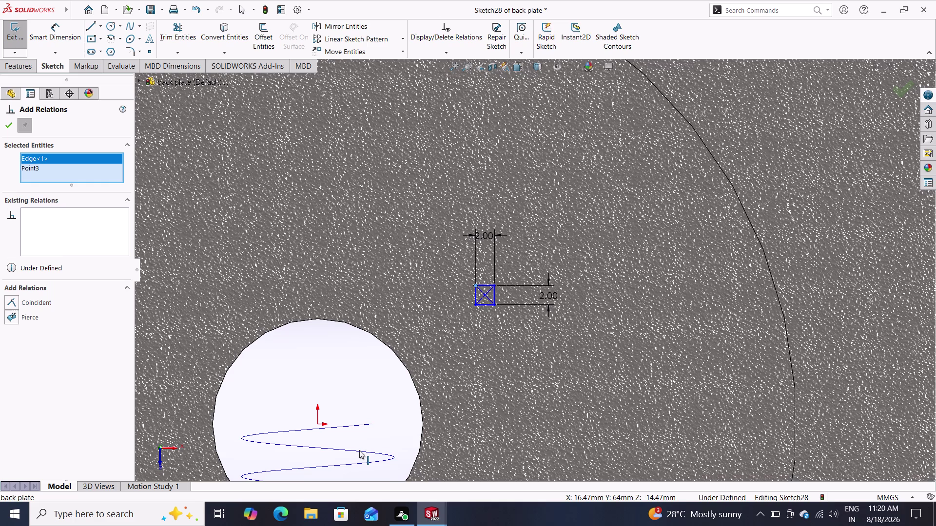
click(11, 314)
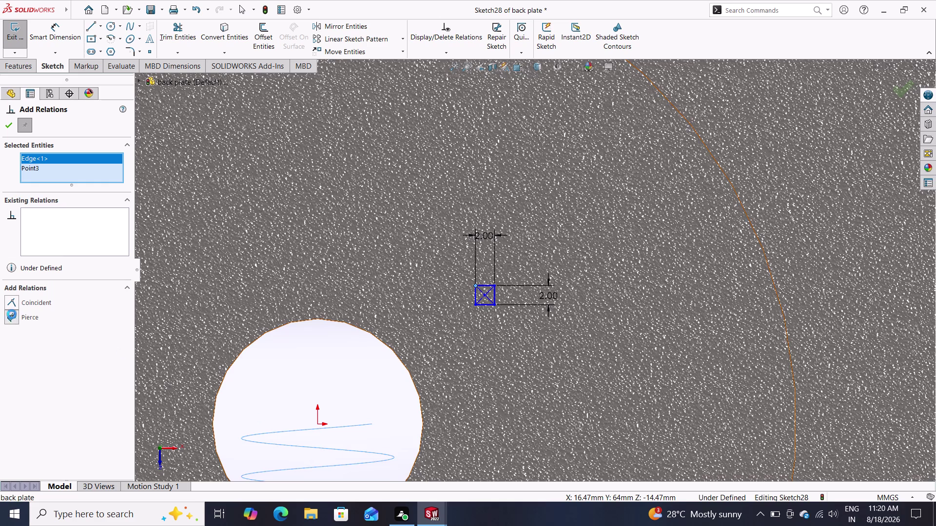